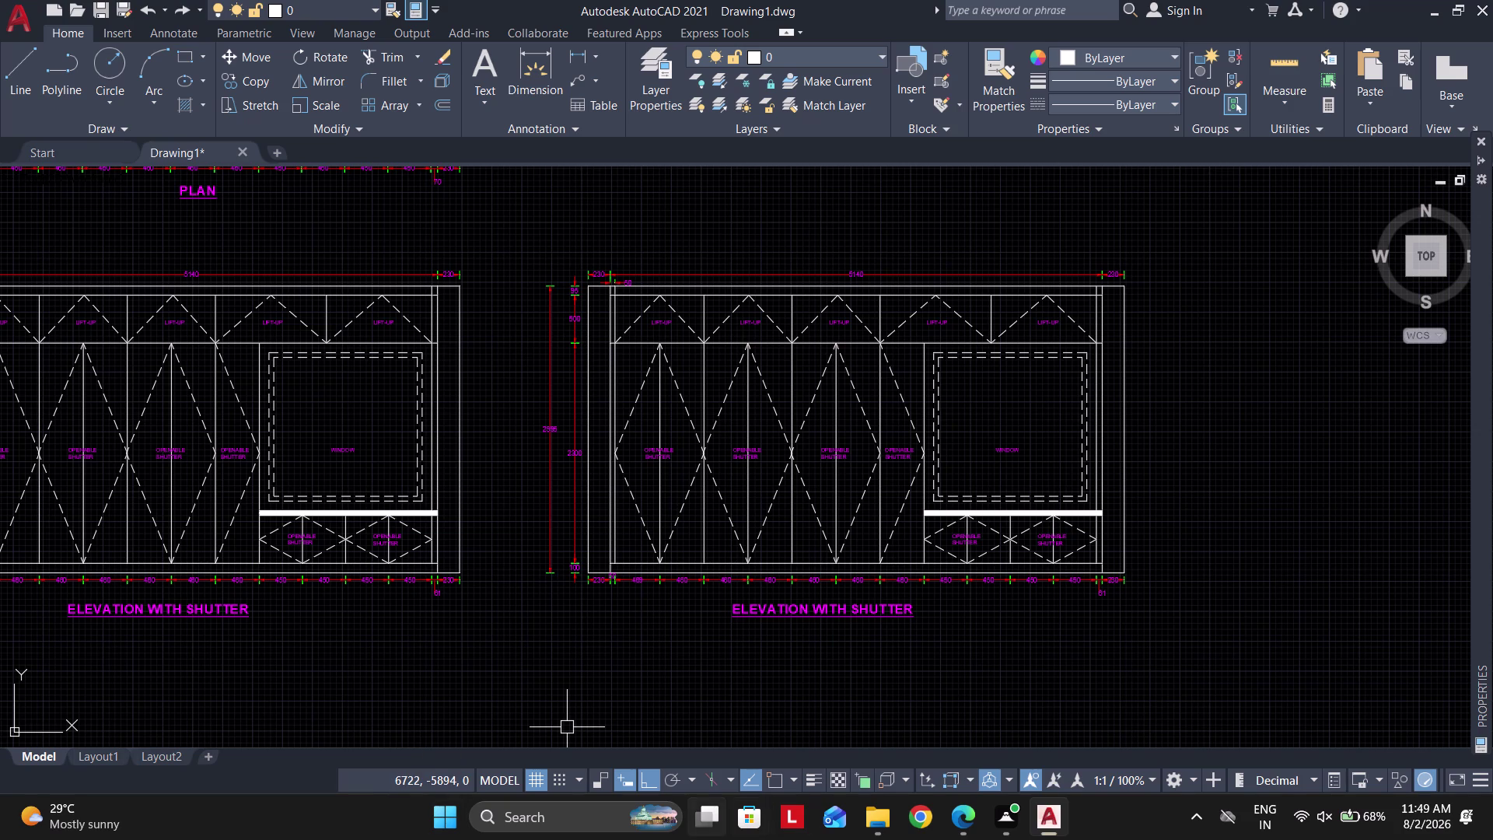
Snap the wardrobe PDF beside the drawing and centre both elevations in AutoCAD.
click(963, 818)
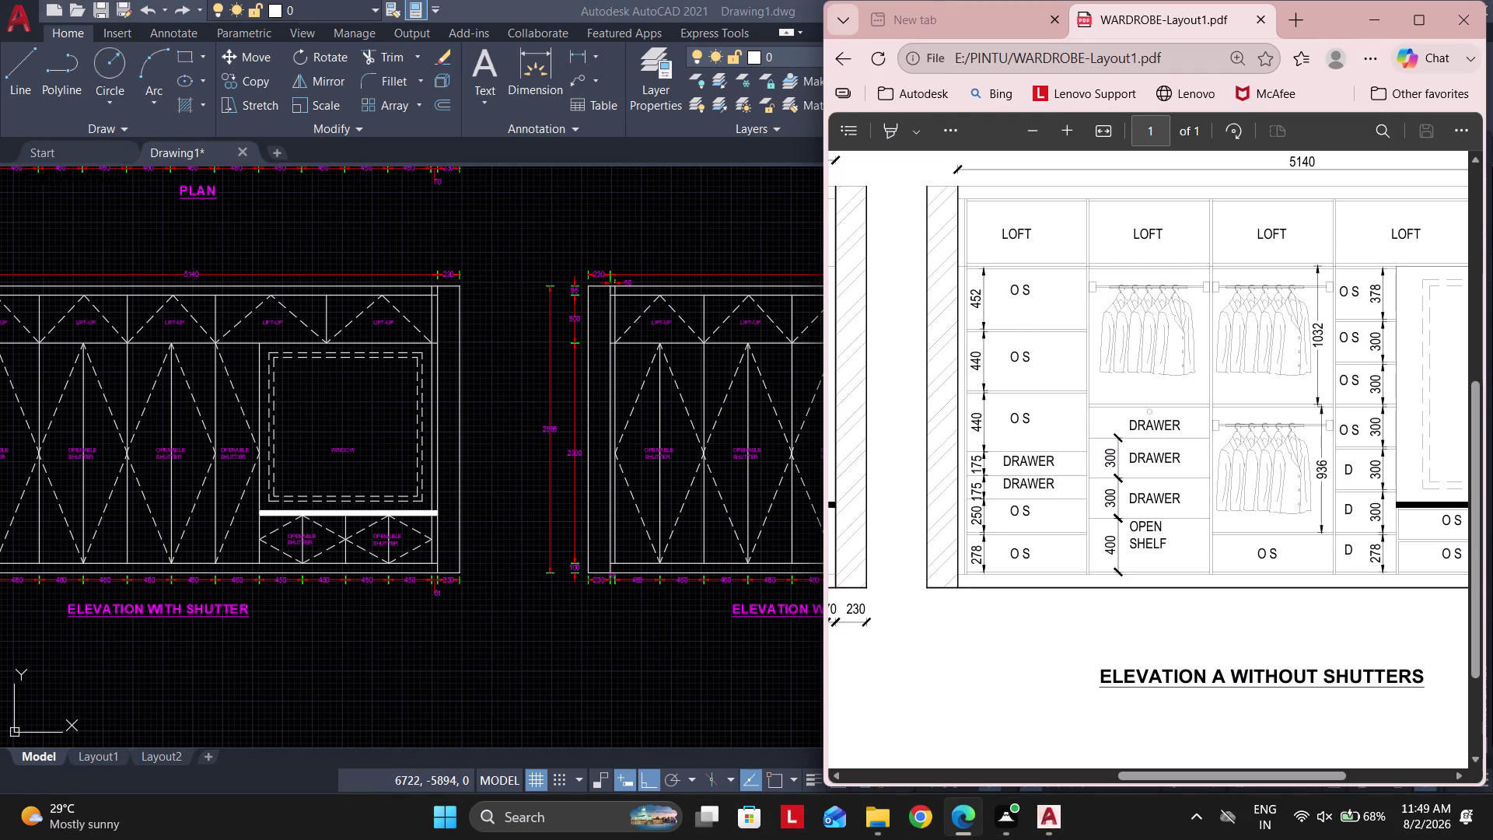
scroll(down, 3)
scroll(up, 3)
scroll(up, 3)
scroll(up, 3)
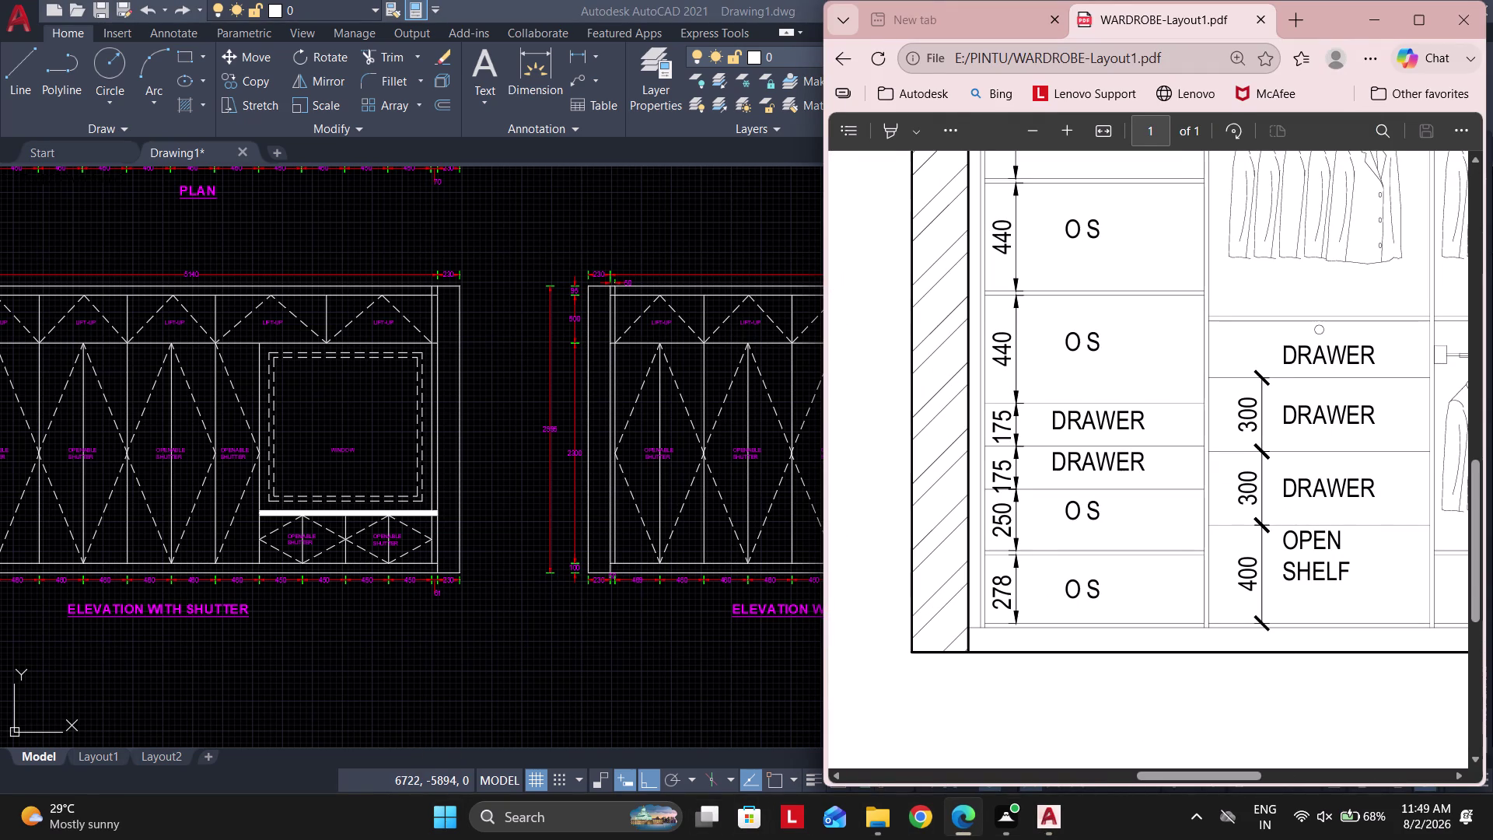
click(995, 581)
key(Escape)
middle_drag(686, 490, 637, 492)
middle_drag(669, 499, 594, 501)
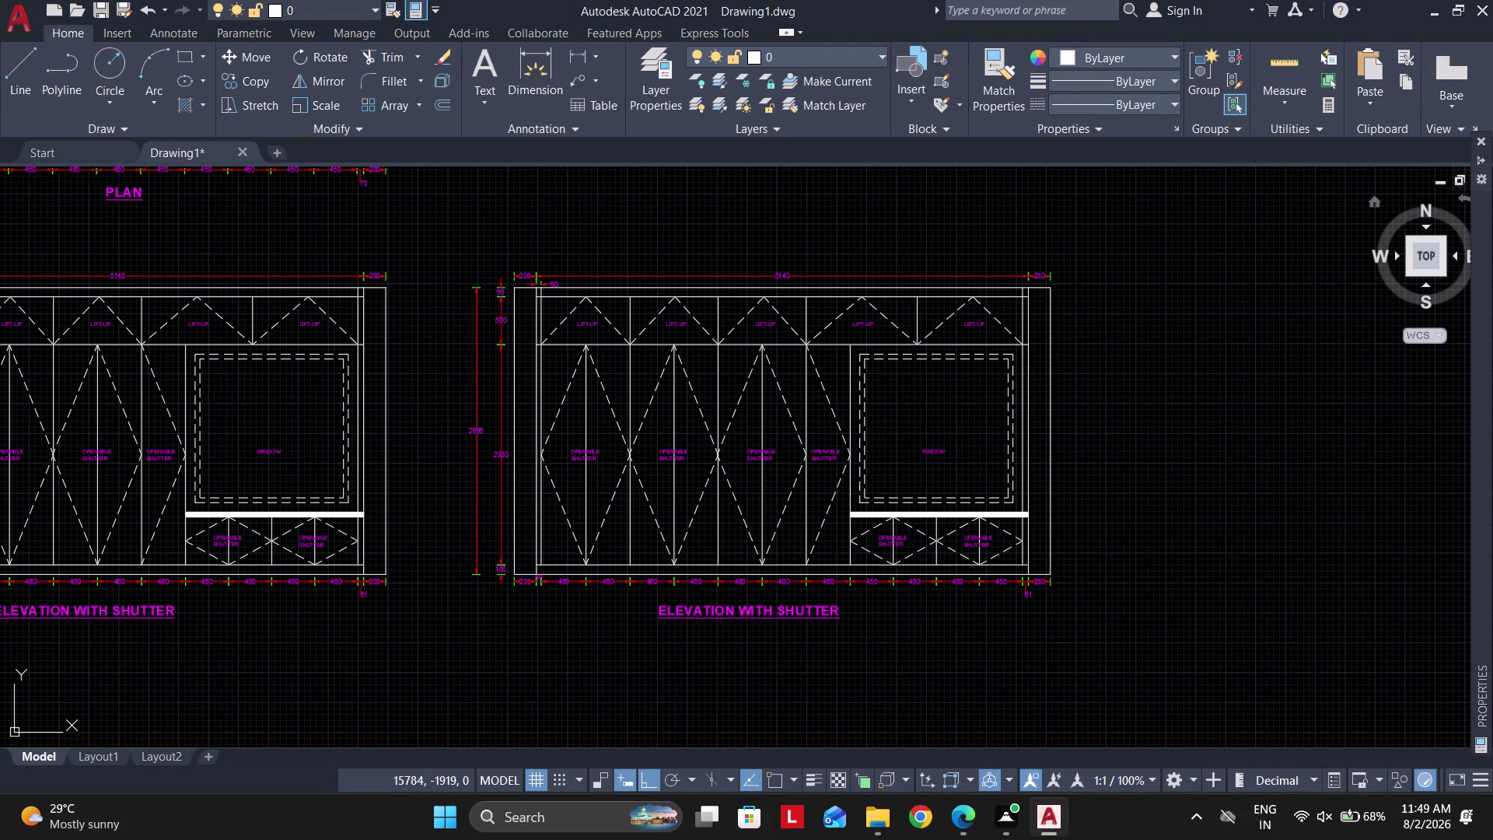
click(1451, 9)
Bring the copied elevation into view in the drawing.
middle_drag(466, 505, 490, 510)
scroll(down, 3)
middle_drag(486, 509, 386, 552)
scroll(down, 3)
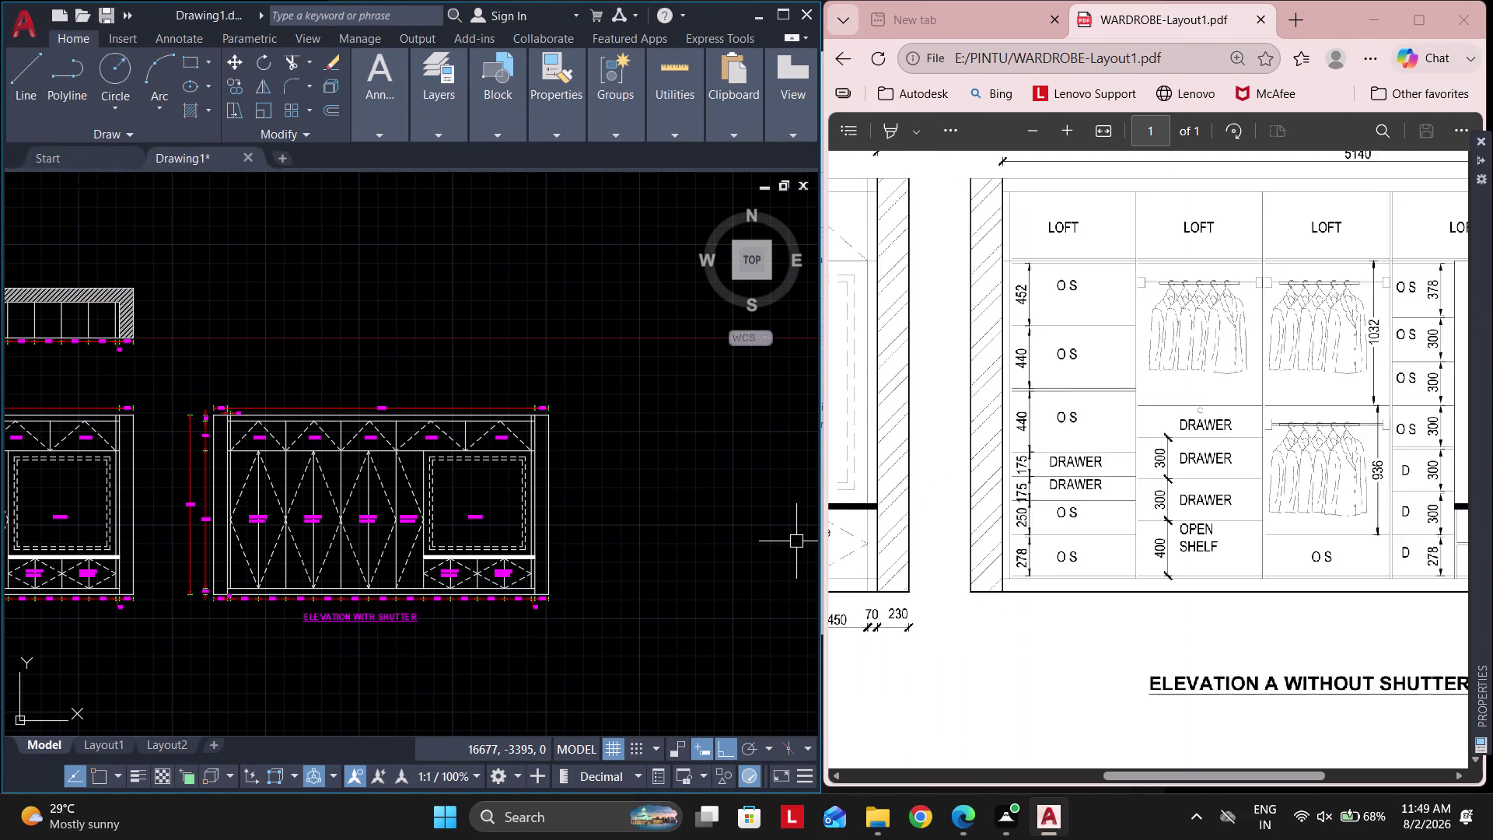
scroll(down, 3)
scroll(down, 3)
scroll(up, 3)
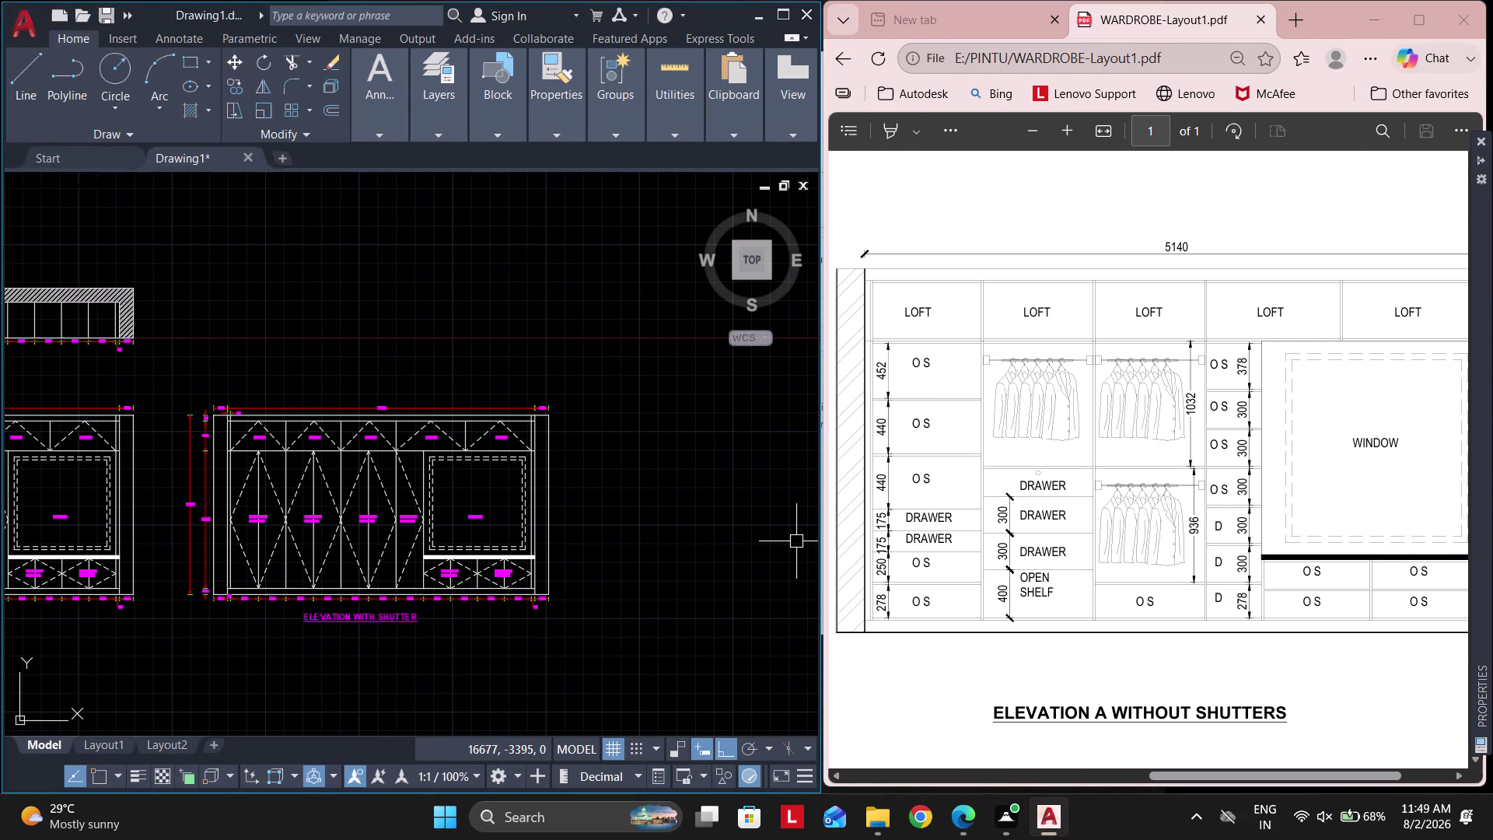
scroll(up, 3)
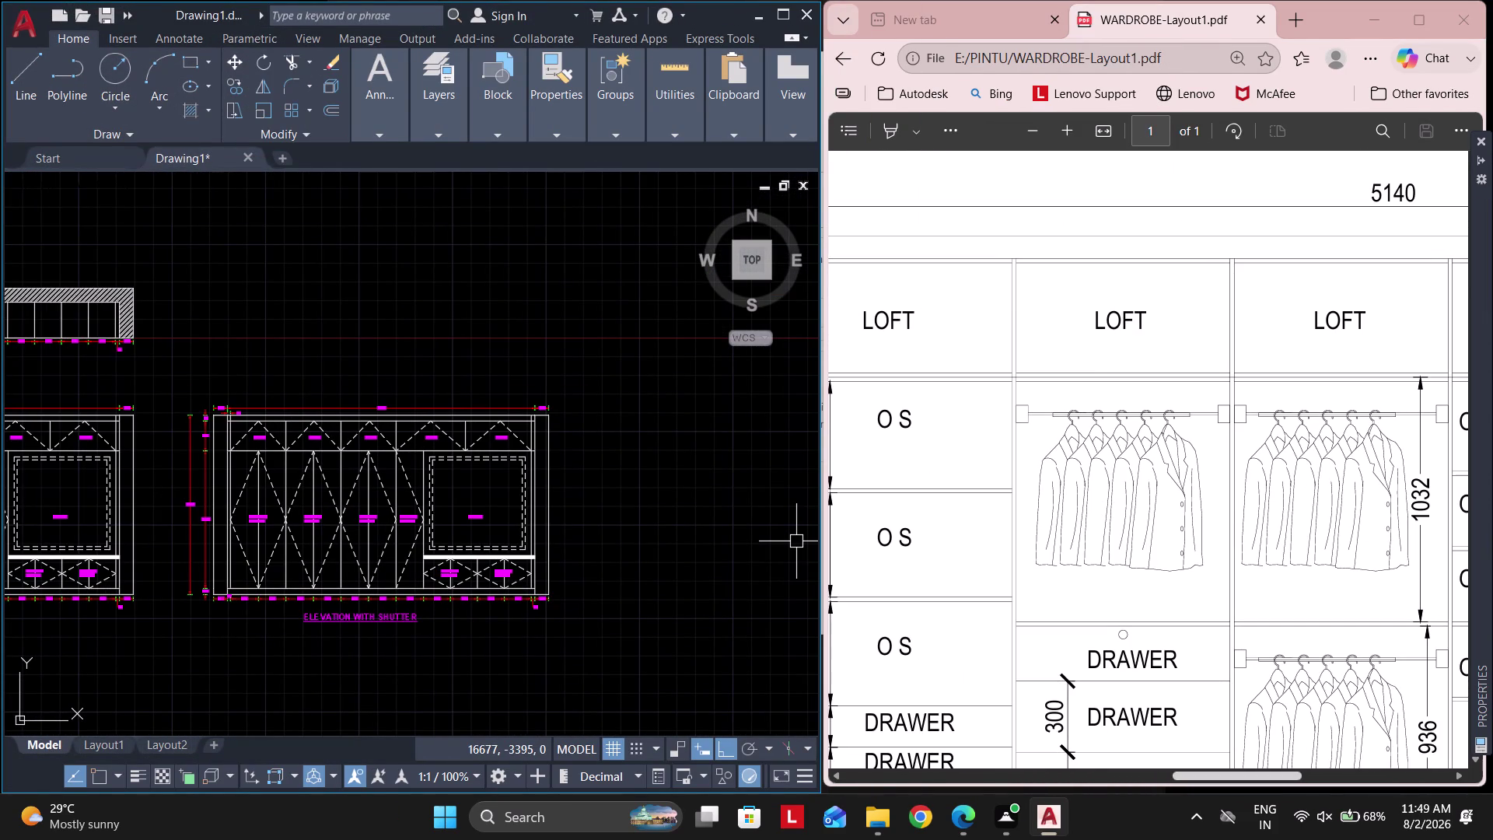
Move the PDF to the elevation without shutters, showing loft, window and lower shelf dimensions.
drag(1221, 777, 1164, 782)
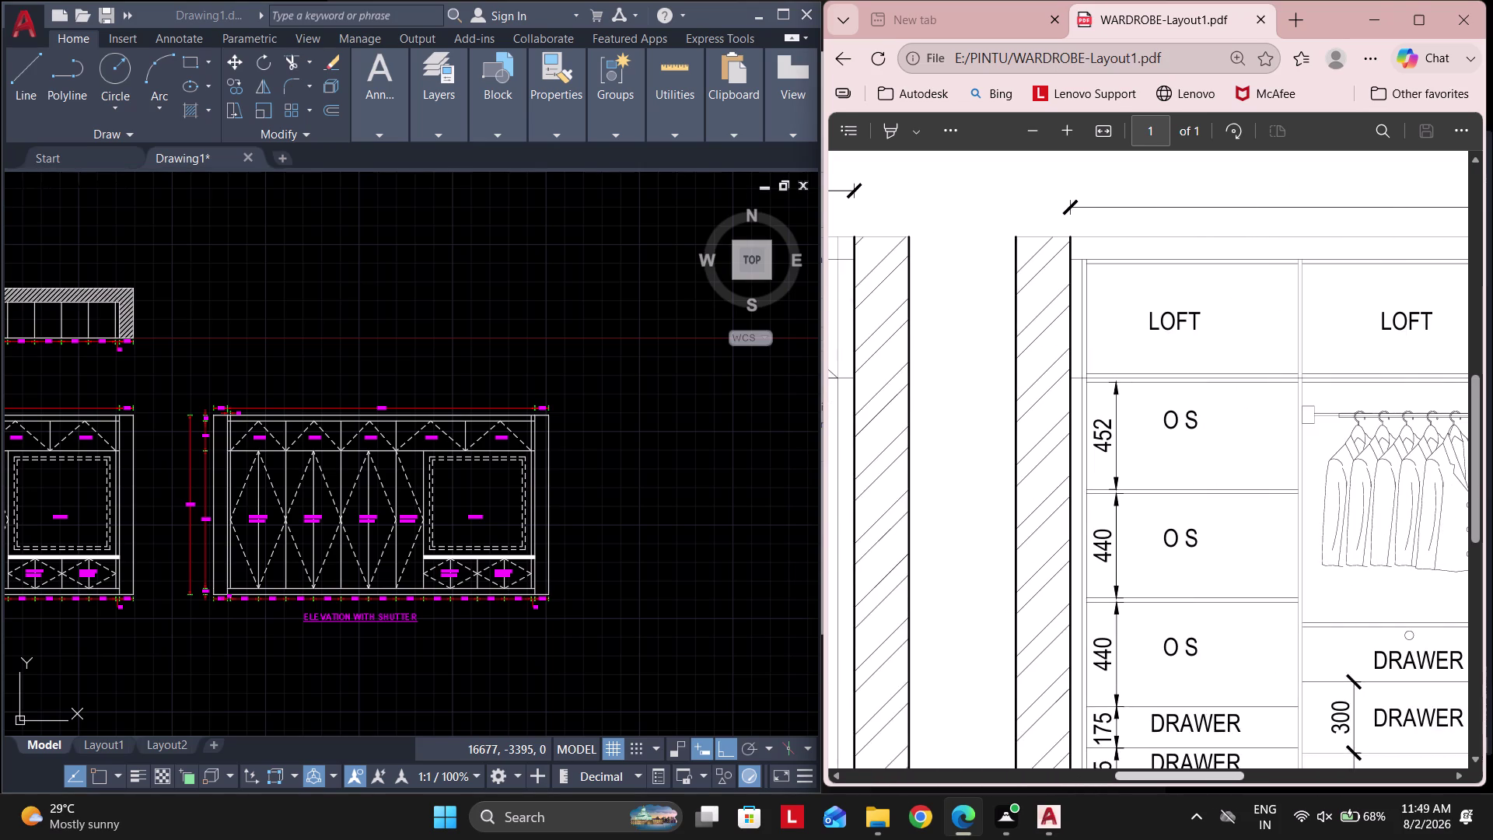
drag(1164, 782, 1184, 785)
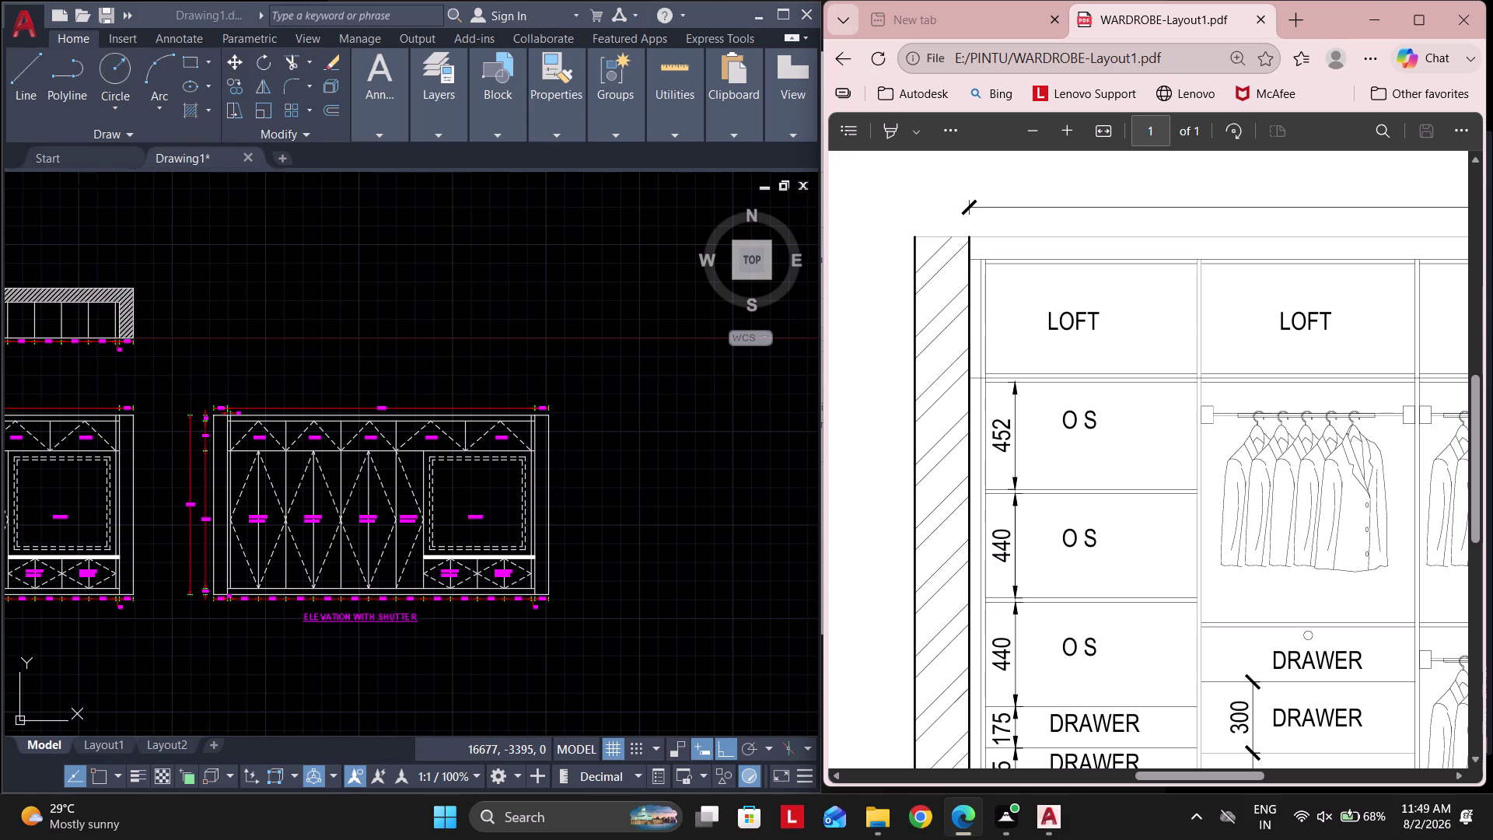
scroll(down, 3)
scroll(down, 3)
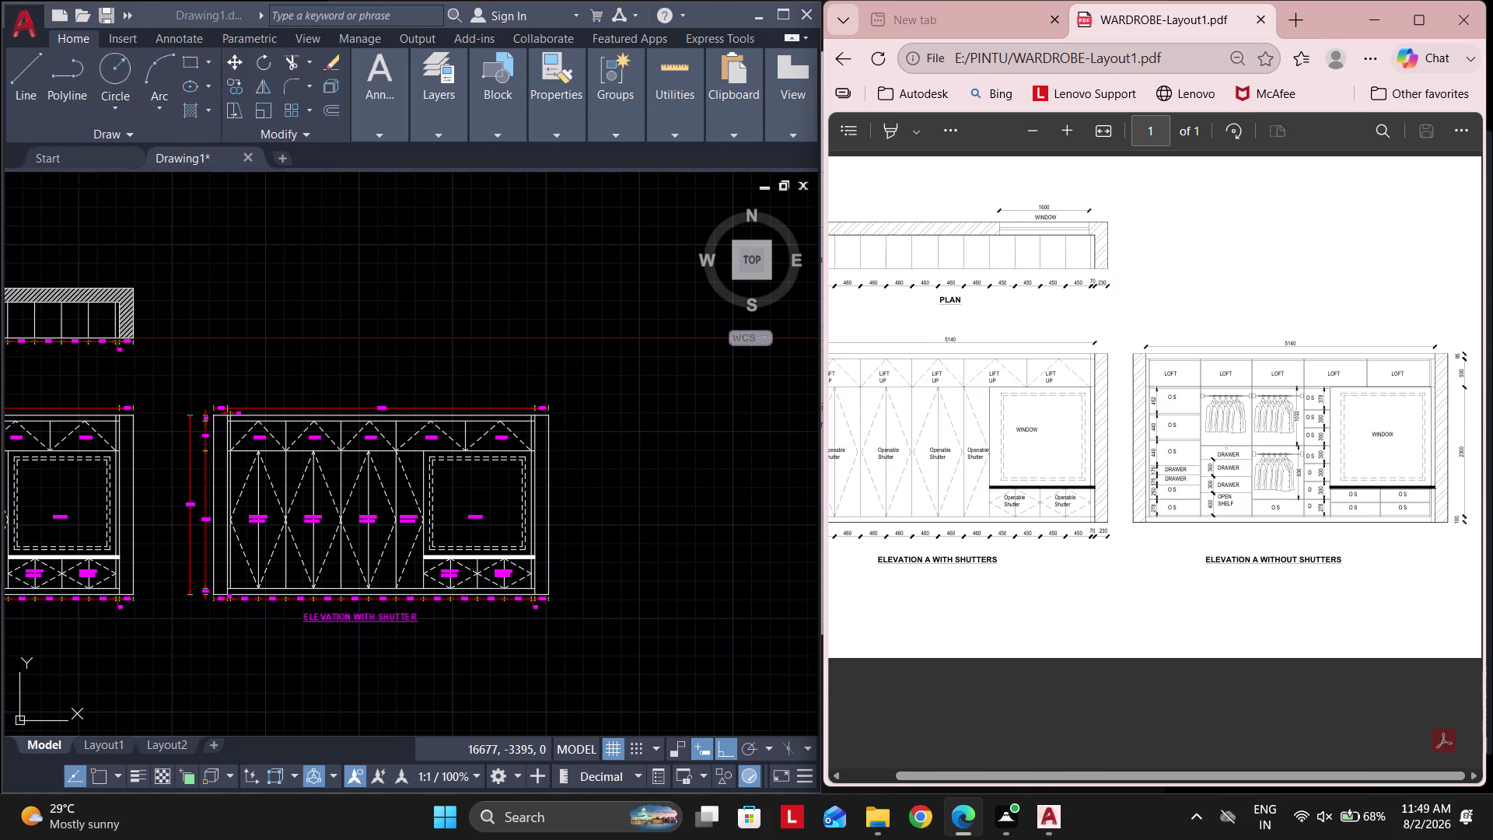
scroll(up, 3)
drag(1221, 778, 1221, 779)
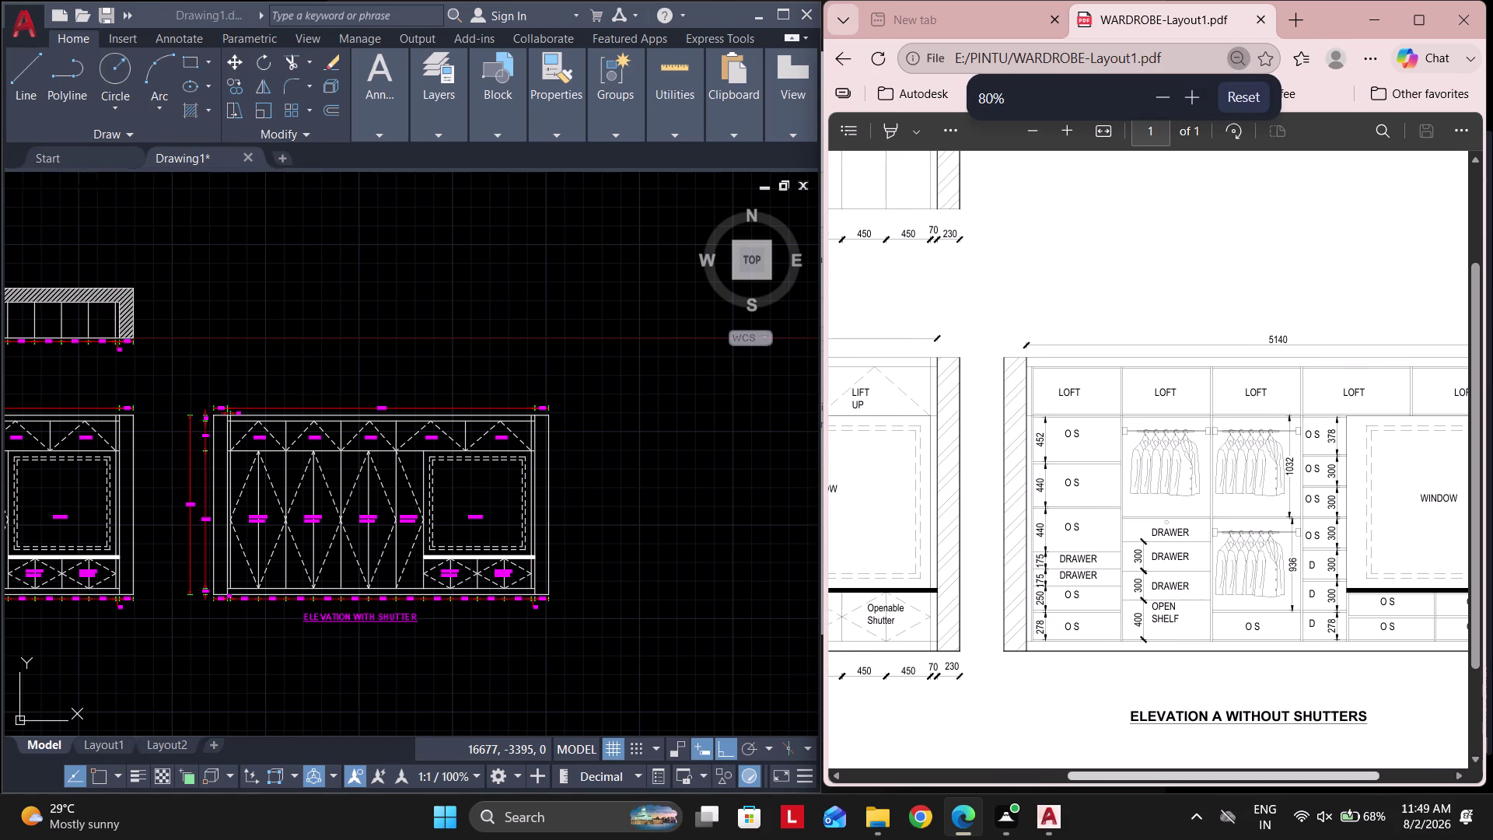
drag(1221, 778, 1379, 788)
scroll(up, 3)
scroll(down, 3)
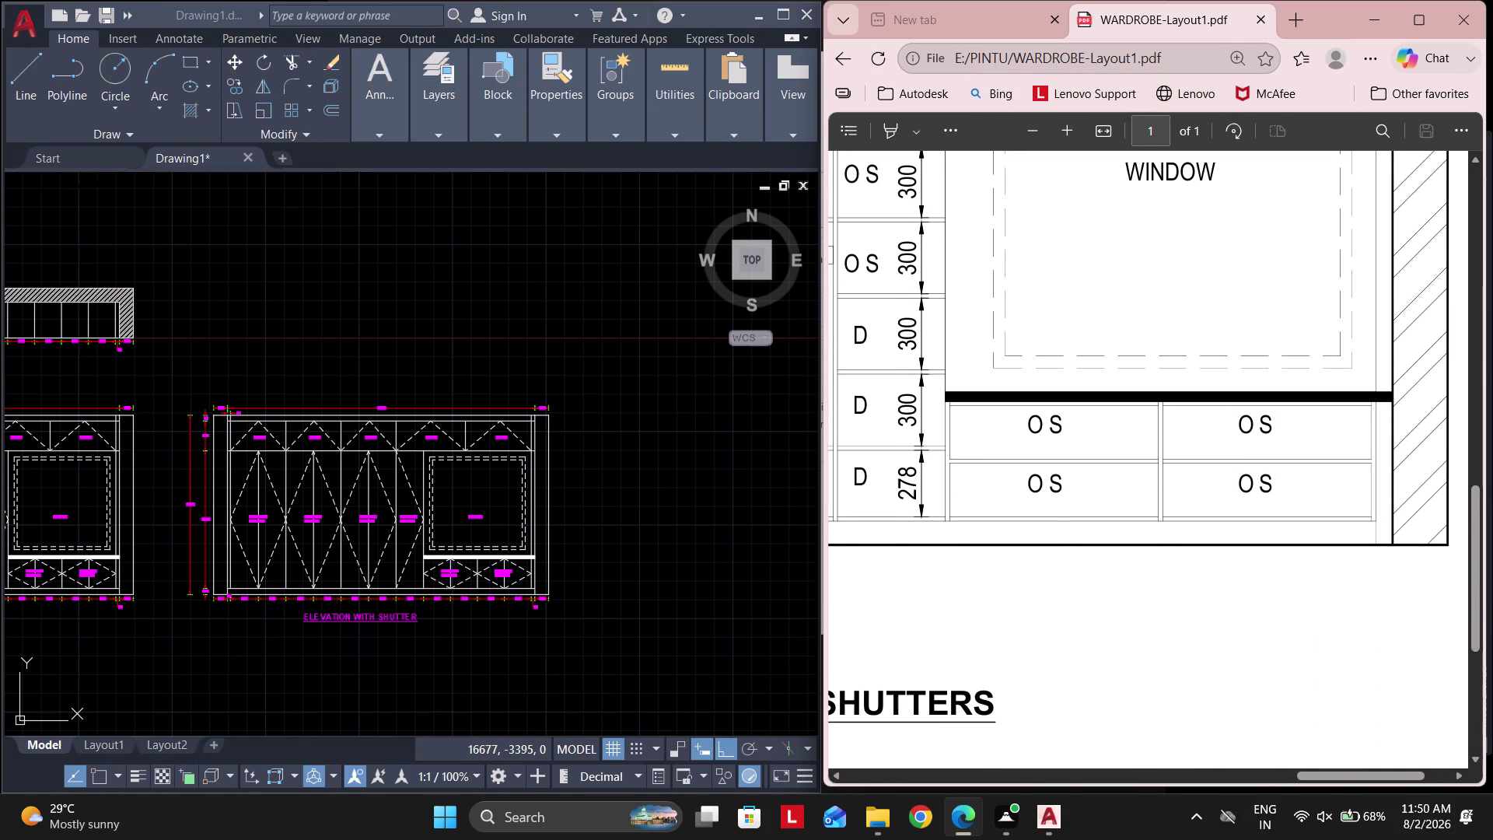
Zoom in on the shutter panels of the copied elevation.
middle_drag(296, 573, 326, 575)
middle_drag(523, 534, 598, 577)
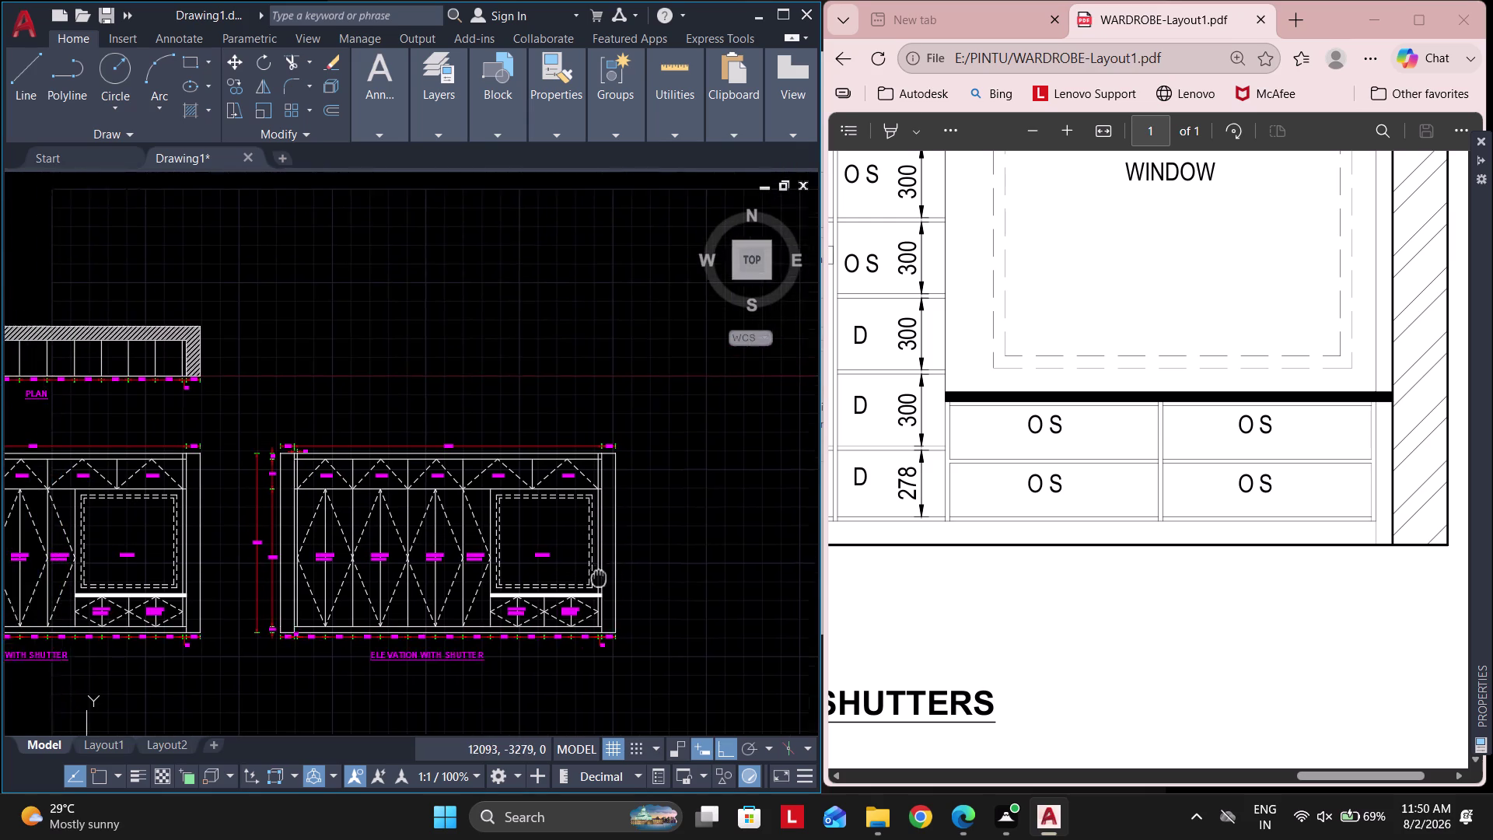
middle_drag(599, 578, 621, 592)
scroll(up, 3)
Erase the dashed shutter diagonals from the left wardrobe panels.
drag(429, 675, 427, 661)
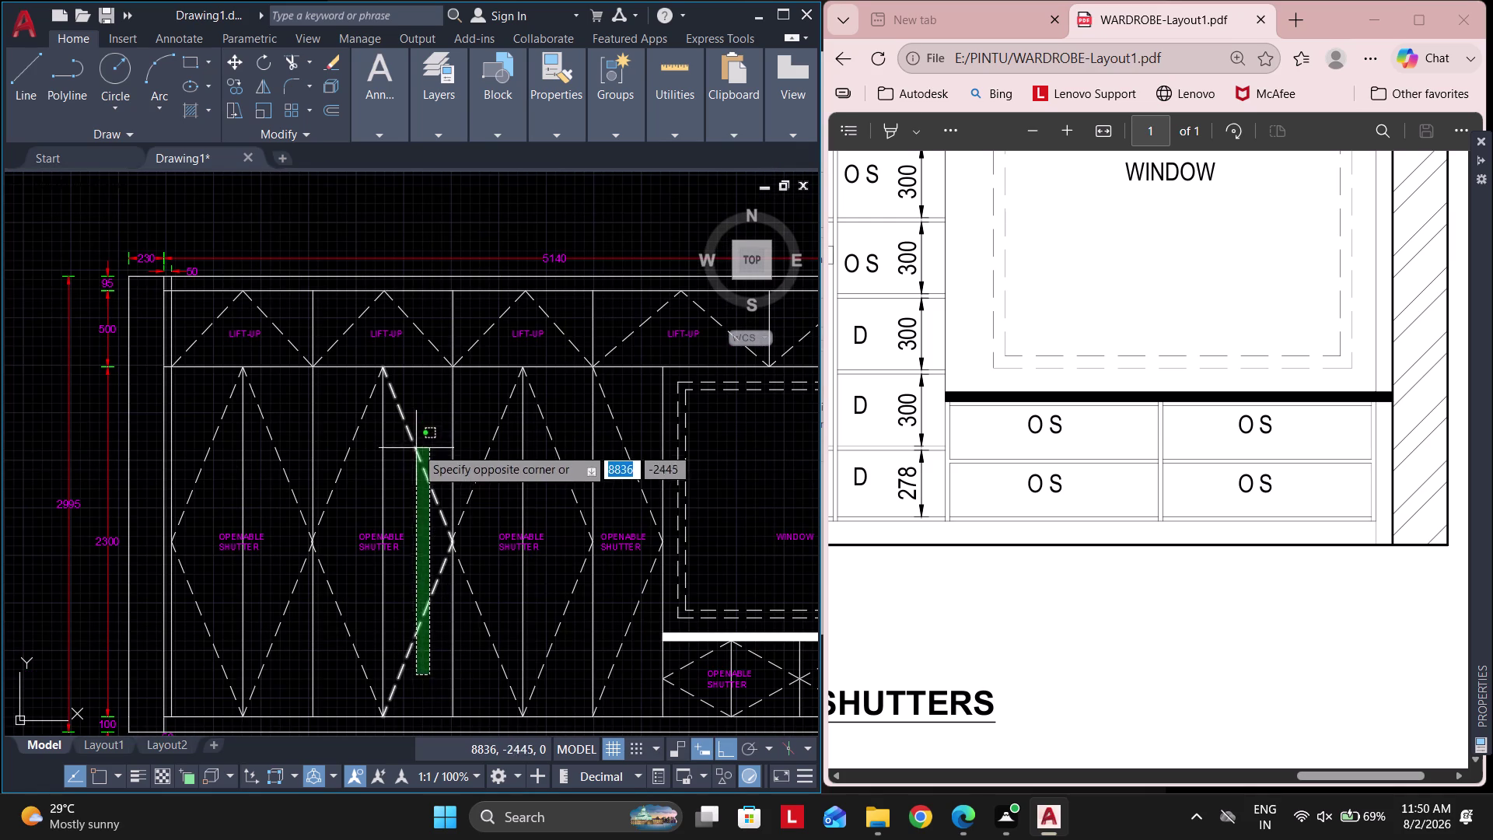
click(415, 436)
key(Delete)
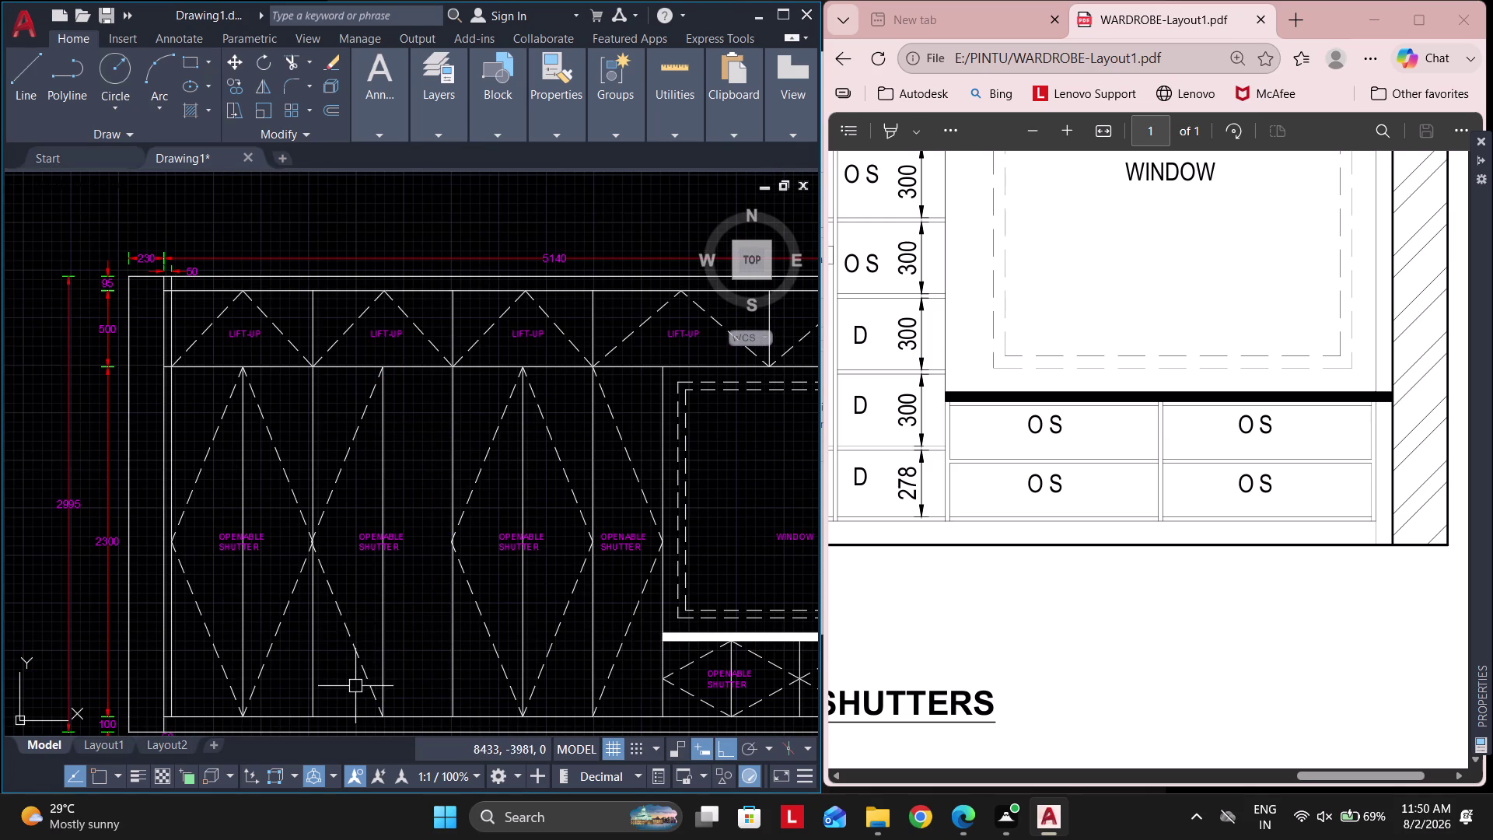
click(355, 685)
click(334, 427)
key(Delete)
click(360, 556)
key(Delete)
drag(290, 658, 289, 639)
click(255, 406)
key(Delete)
click(231, 619)
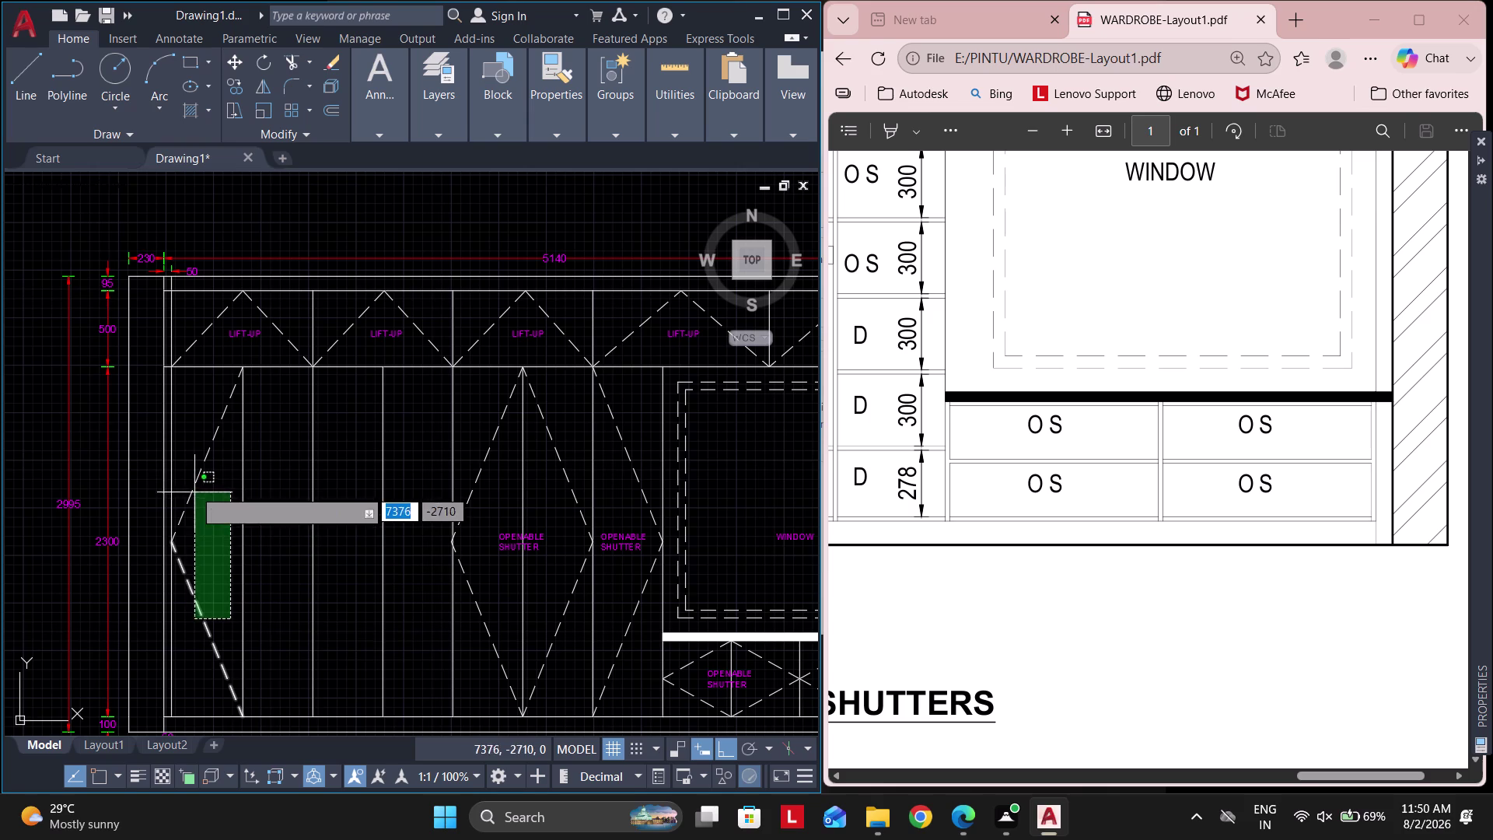
click(187, 476)
key(Delete)
Erase the remaining shutter diagonals and labels on the panels toward the window.
drag(570, 670, 572, 655)
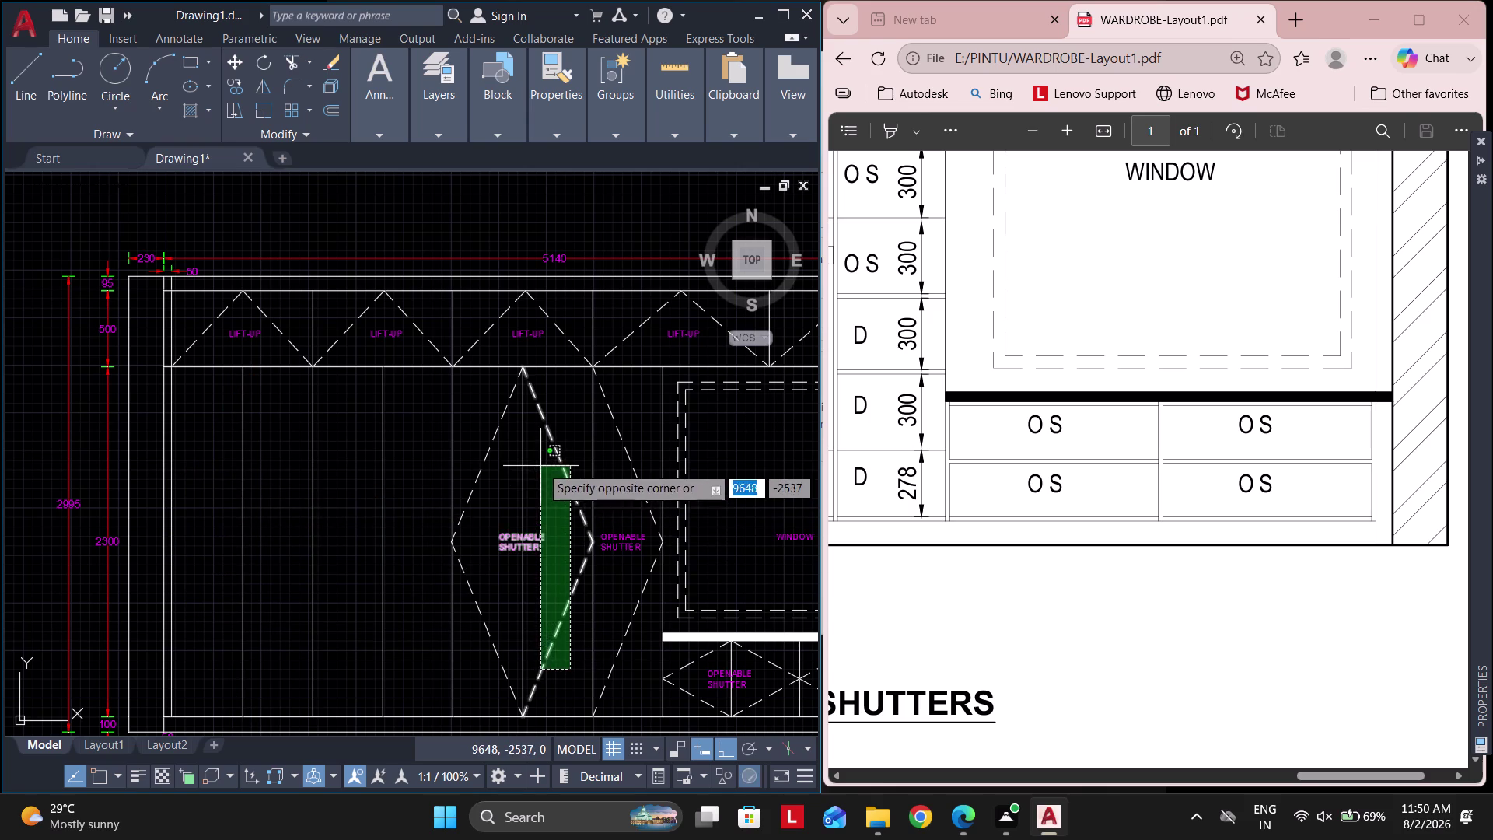
click(541, 465)
key(Delete)
drag(493, 630, 493, 617)
click(468, 487)
key(Delete)
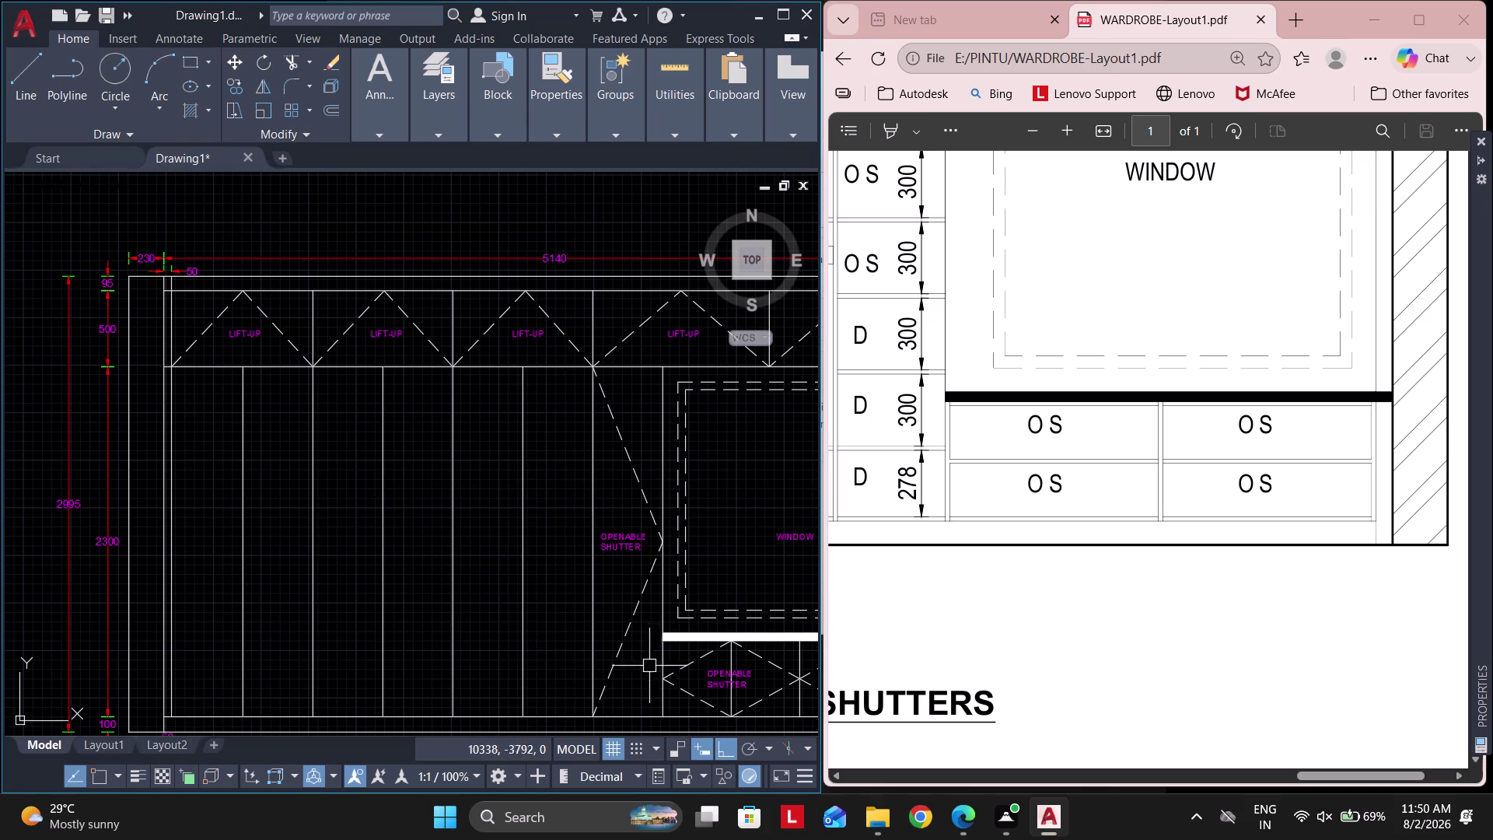
drag(638, 682, 637, 668)
click(611, 452)
key(Delete)
Erase the lift-up diagonals and LIFT-UP label on the loft's right side.
right_drag(589, 508, 472, 570)
middle_drag(529, 547, 470, 569)
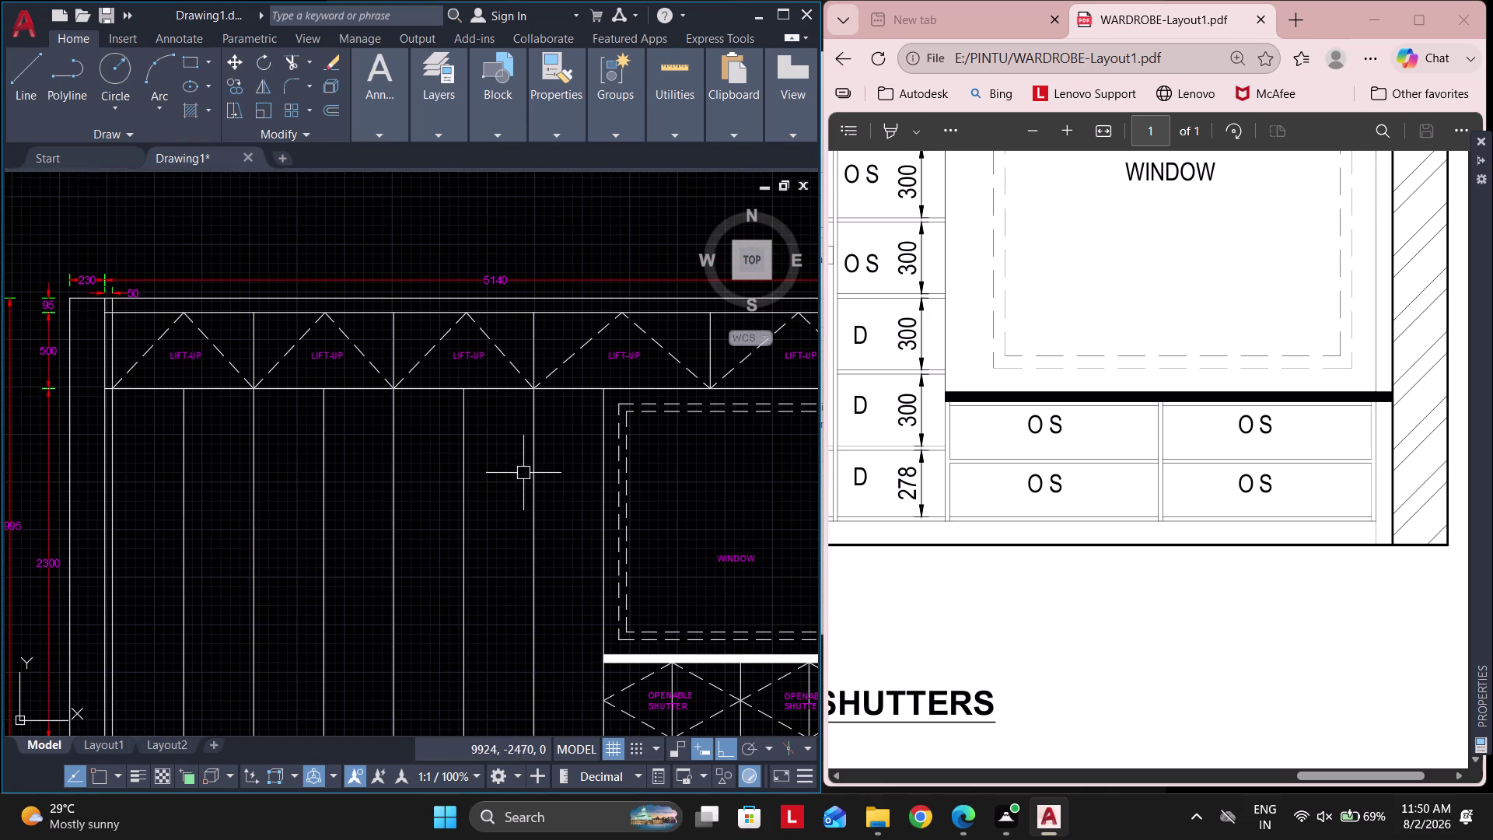
scroll(up, 3)
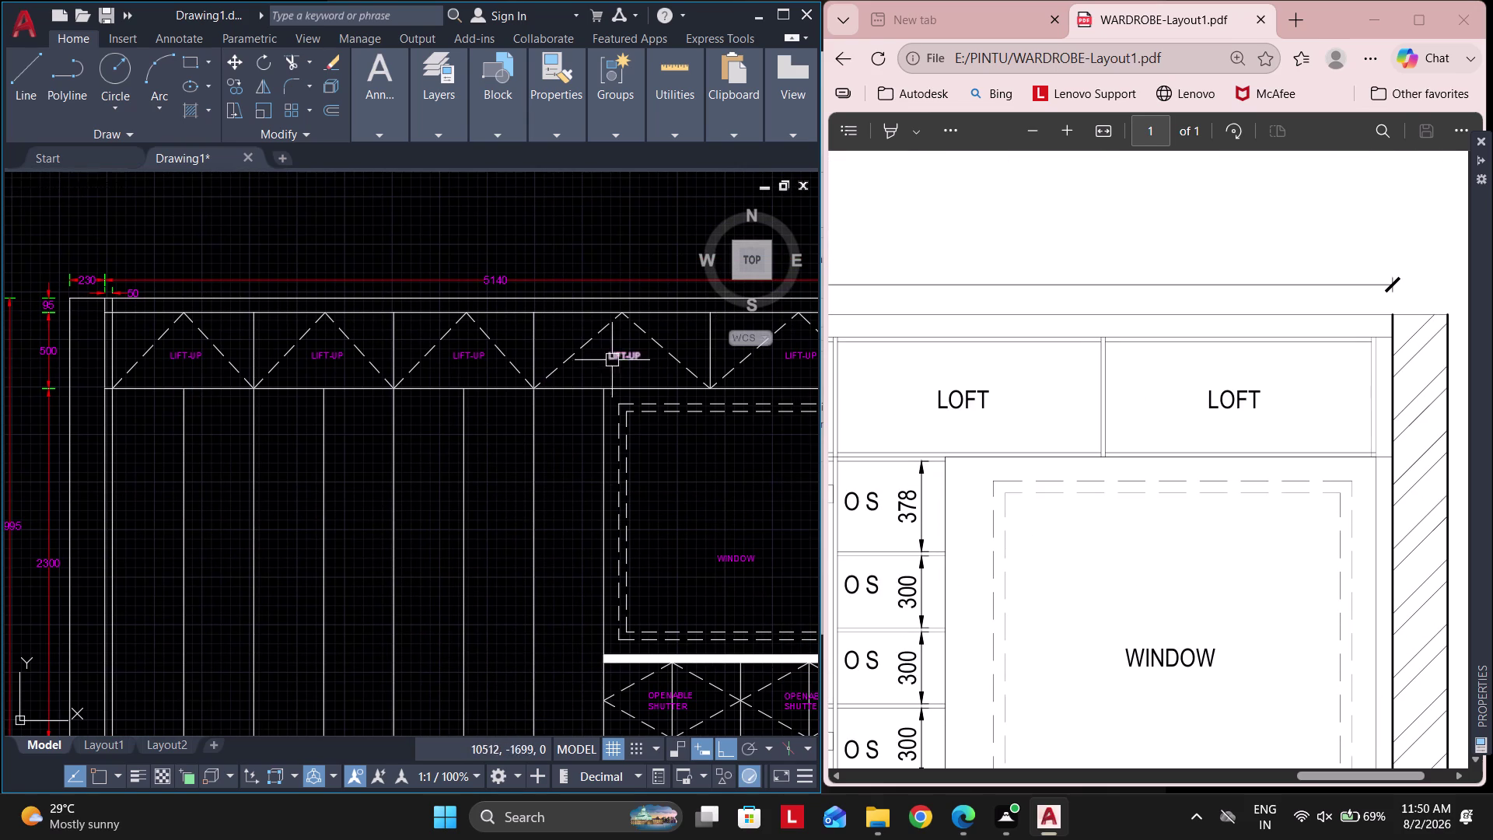
middle_drag(575, 339, 404, 374)
click(669, 372)
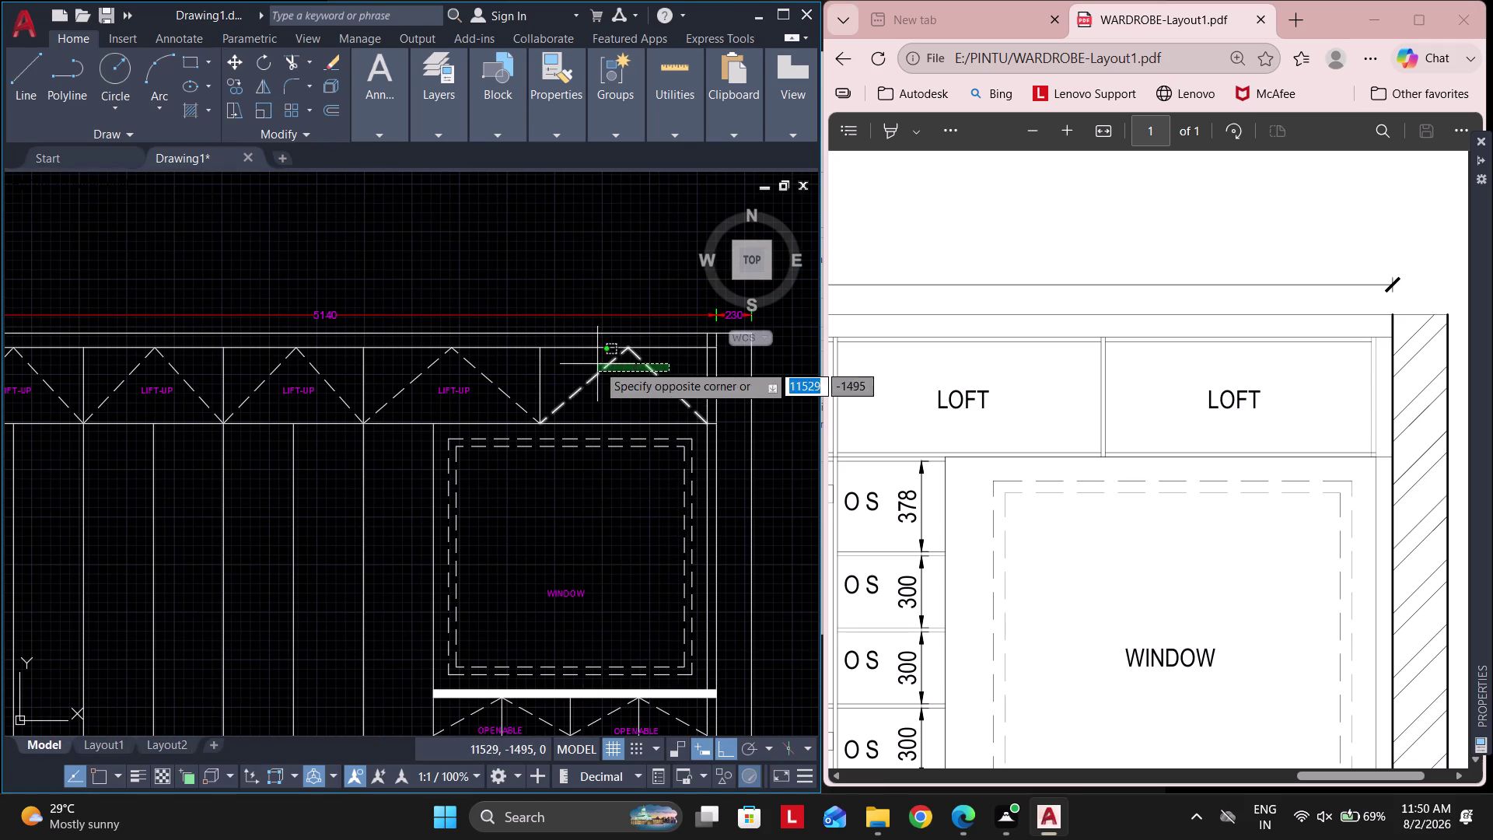
click(588, 364)
key(Delete)
click(514, 370)
drag(422, 357, 415, 358)
key(Delete)
Erase the lift-up diagonals and labels from the left loft panels.
middle_drag(424, 357, 447, 360)
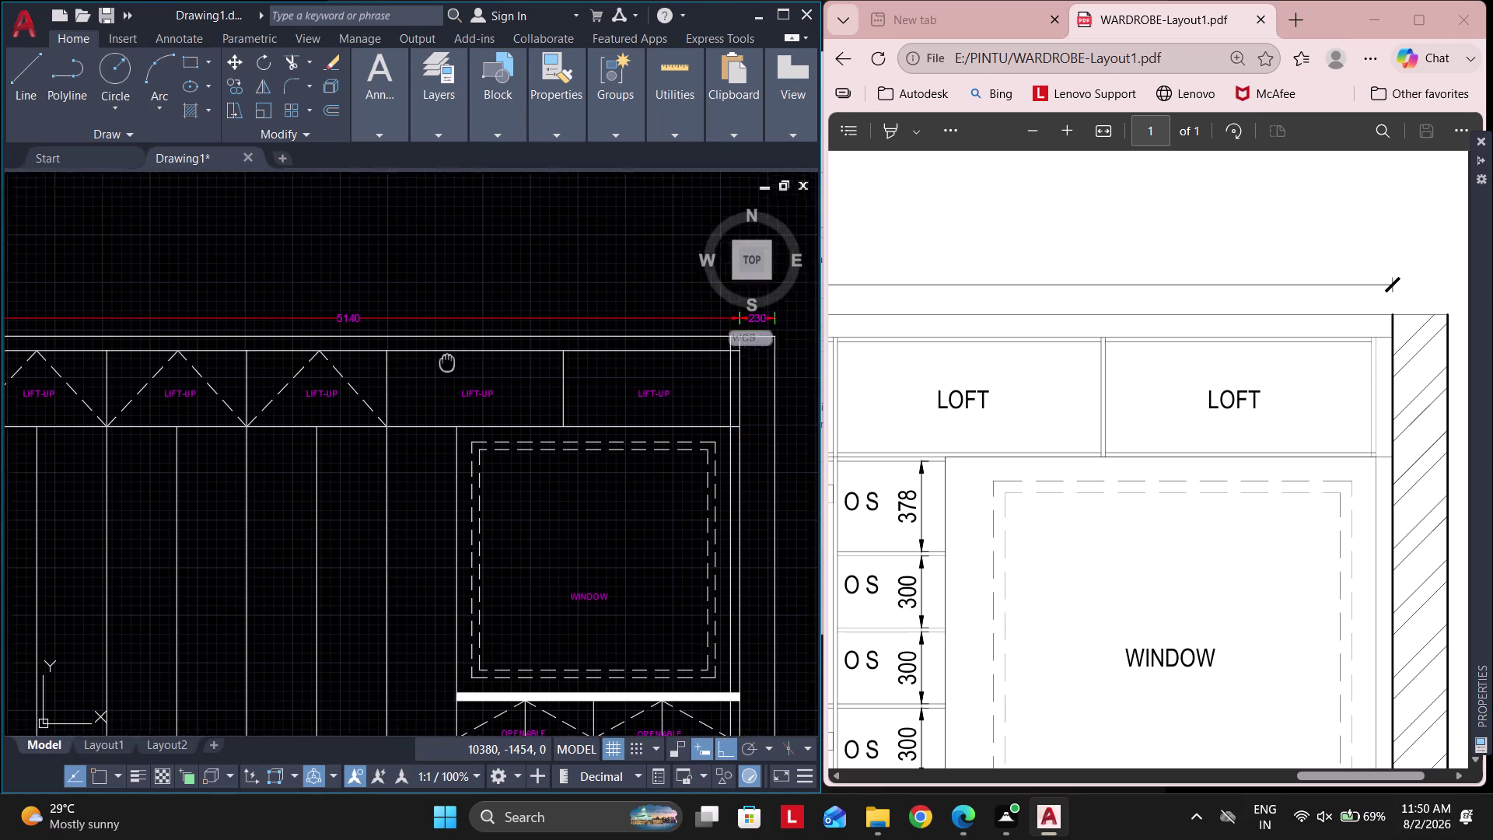
middle_drag(447, 361, 632, 413)
click(675, 448)
key(Delete)
click(525, 445)
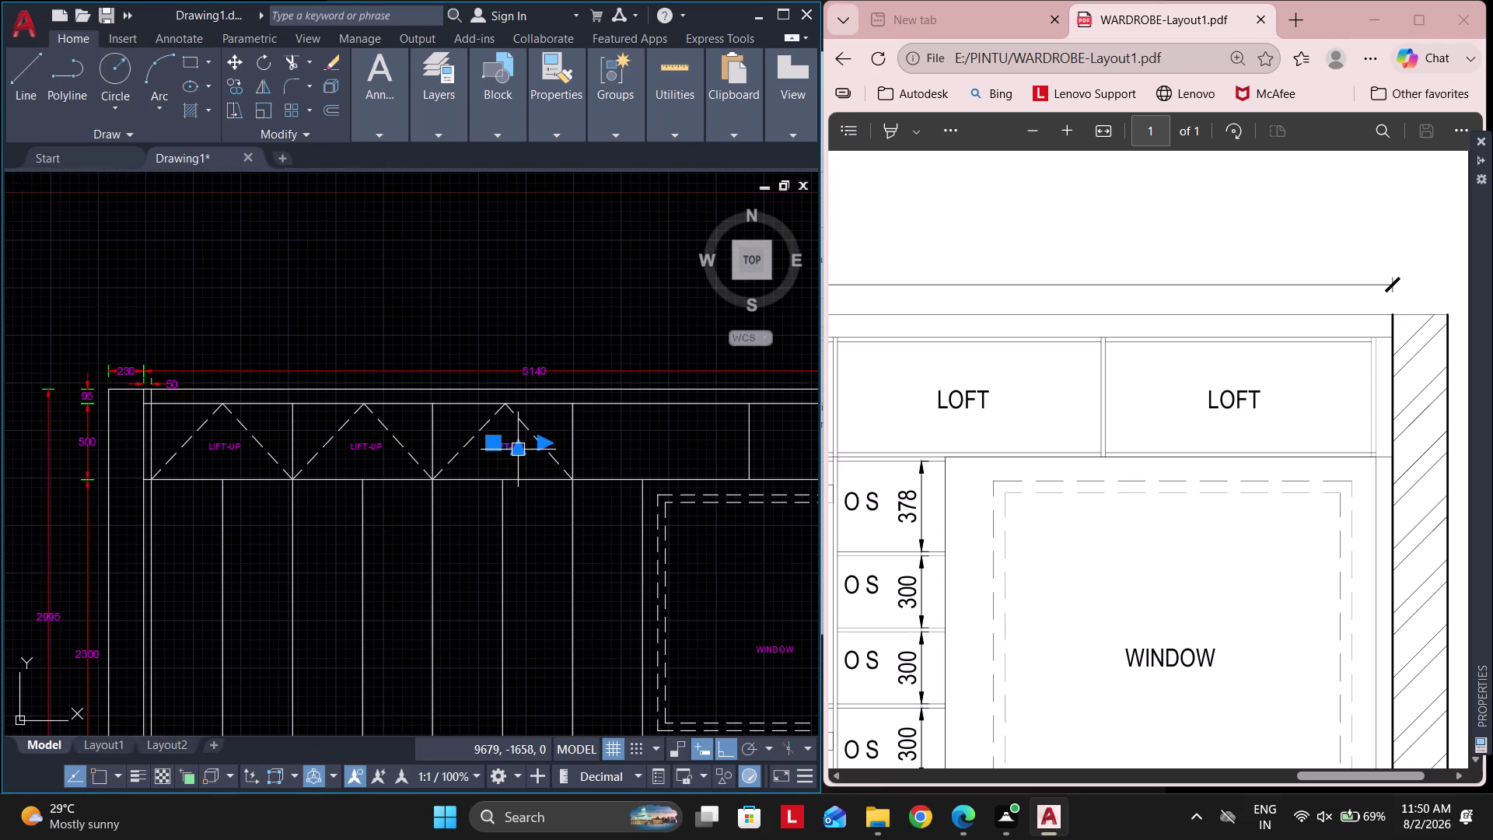
key(Delete)
click(557, 428)
click(473, 414)
key(Delete)
click(420, 426)
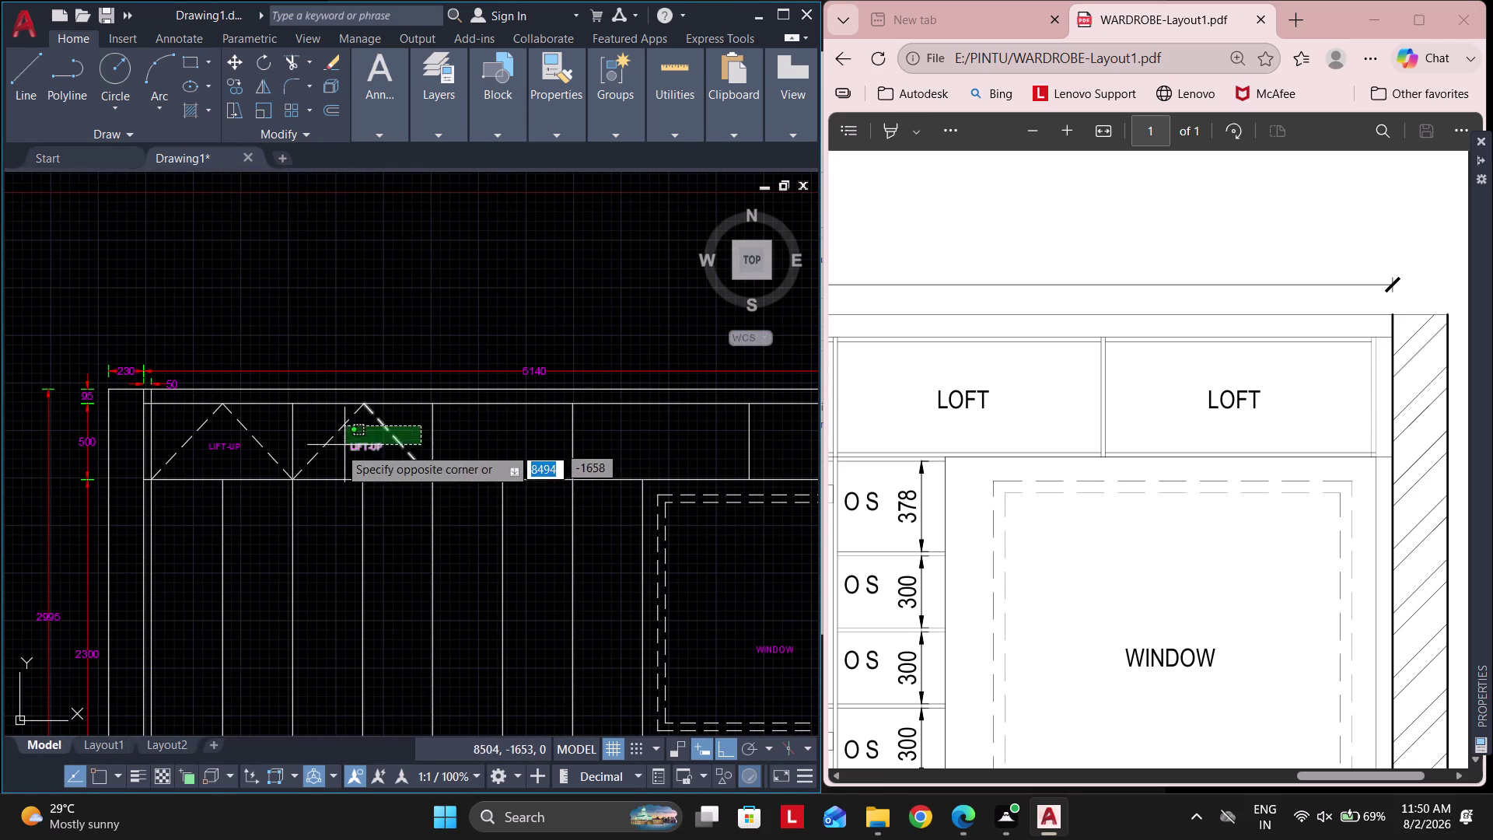
click(299, 452)
key(Delete)
click(257, 416)
click(190, 447)
key(Delete)
Delete the last LIFT-UP label at the loft's right end.
middle_drag(429, 462, 182, 497)
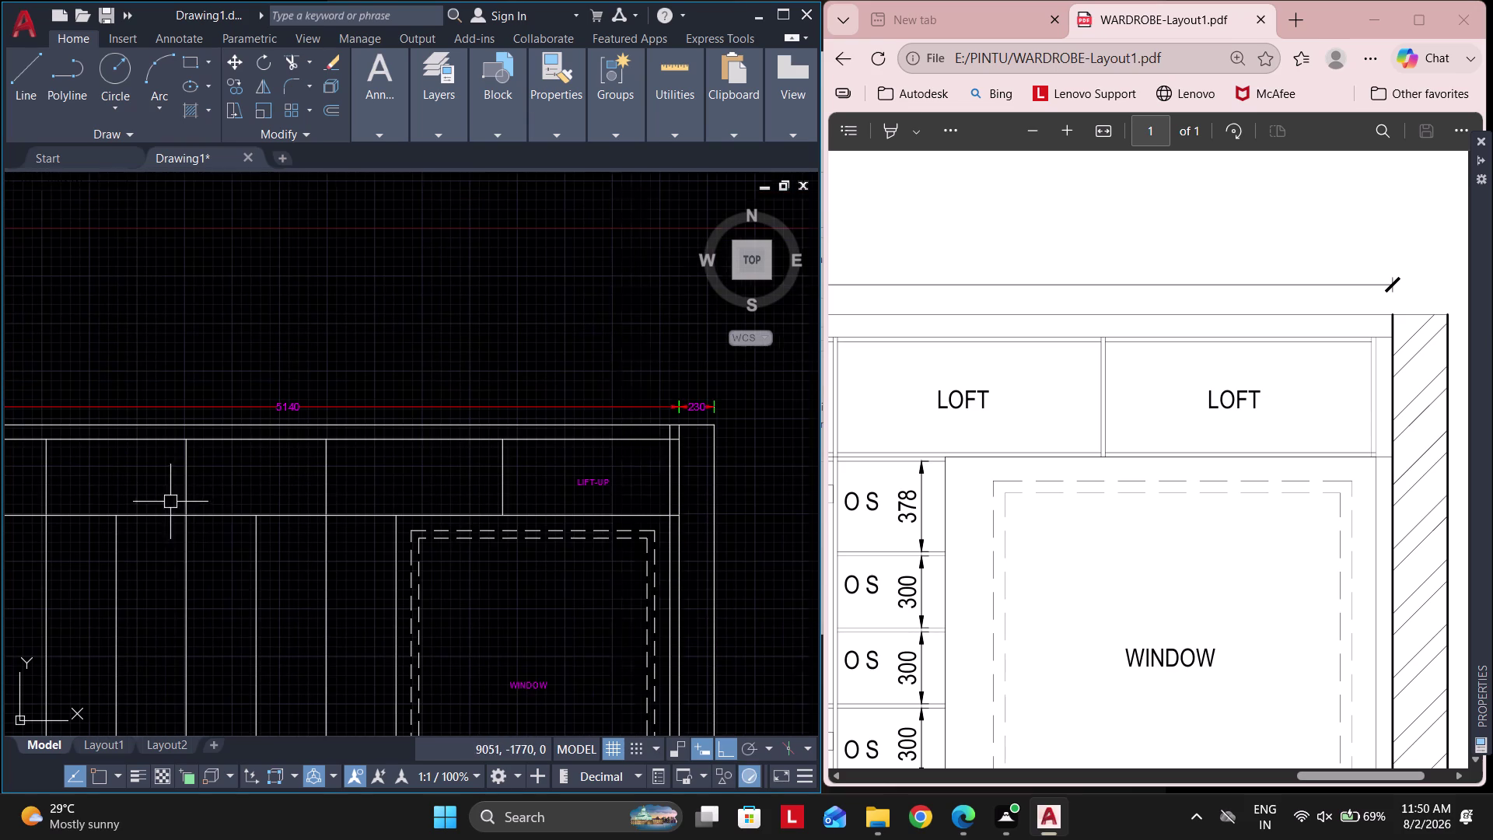
click(607, 479)
key(Delete)
scroll(up, 3)
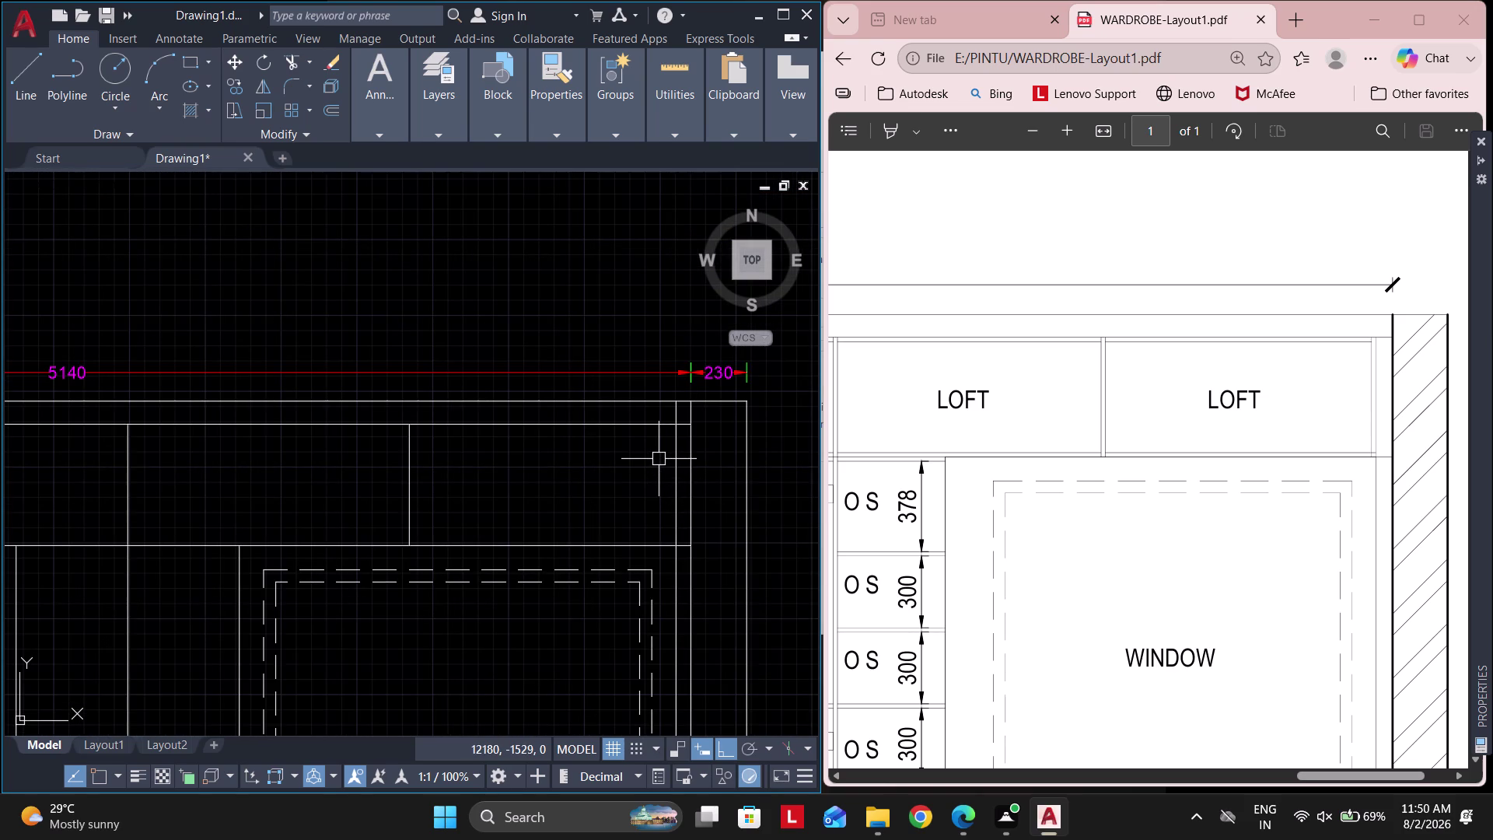
Try breaking a vertical line with BREAK, then cancel and undo the attempt.
text(BREA)
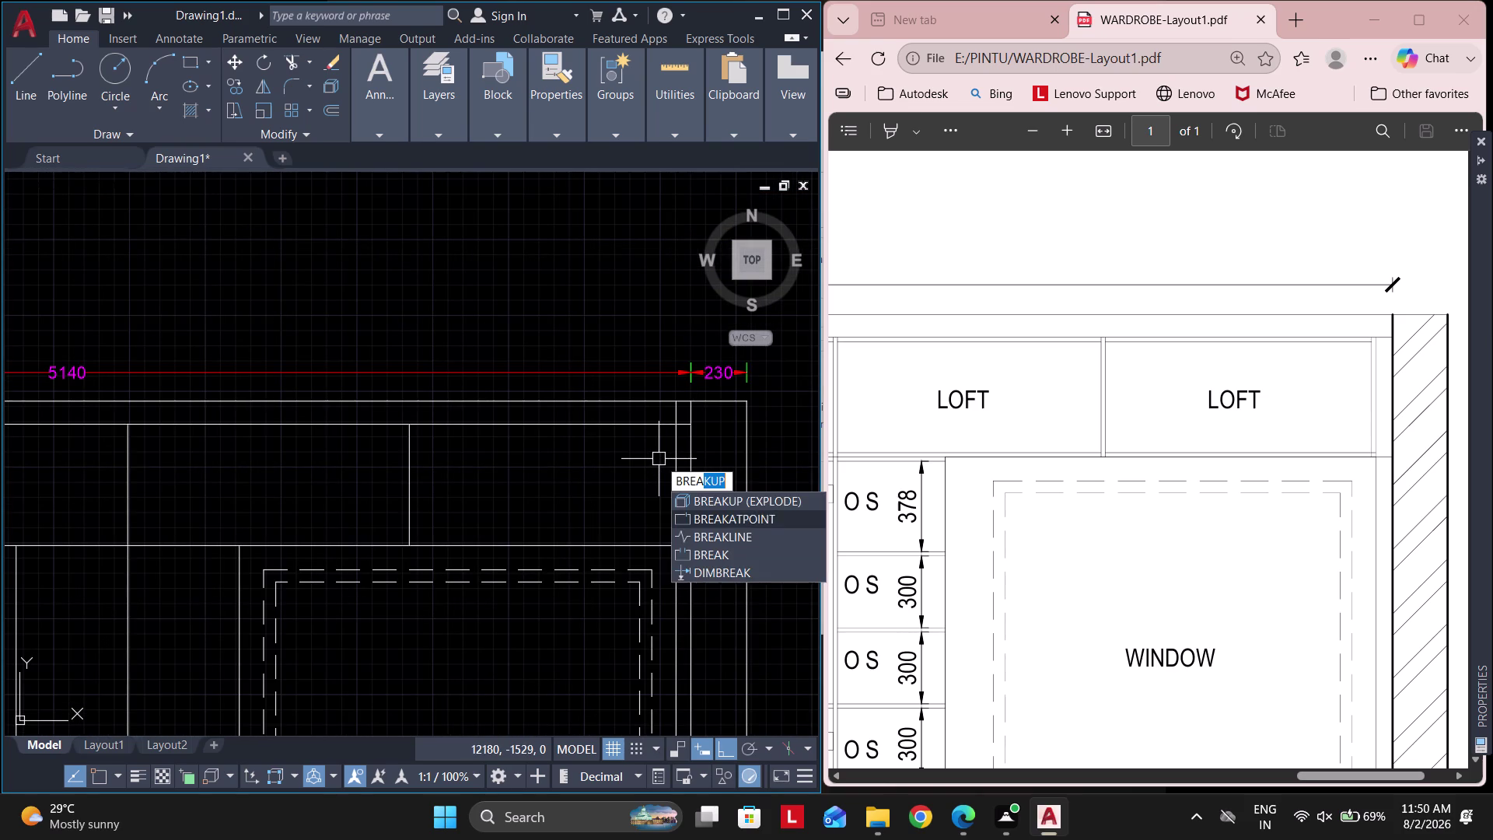
click(740, 516)
click(676, 480)
click(672, 422)
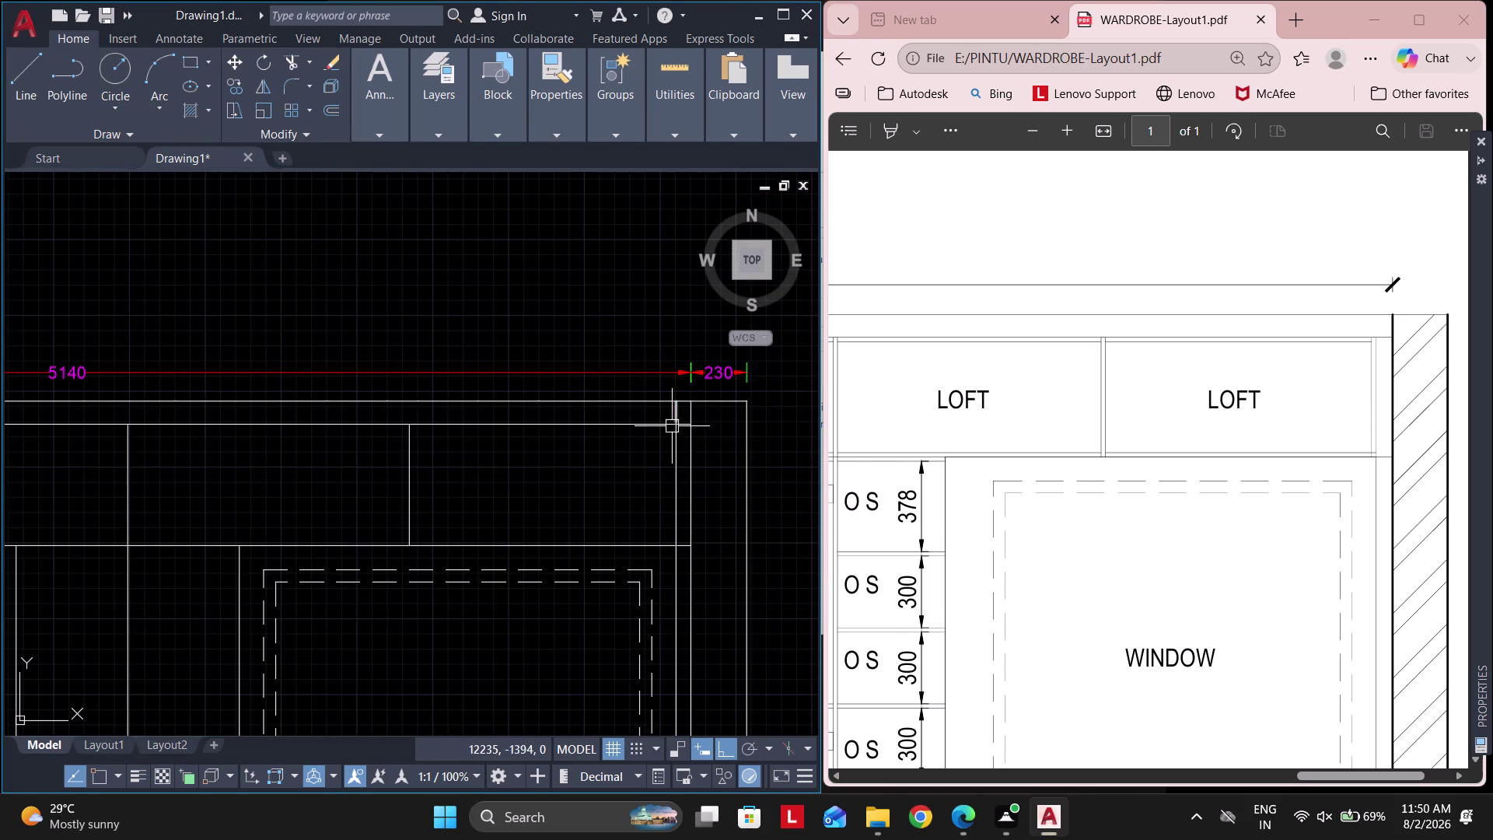
key(Escape)
key(Escape)
click(676, 472)
key(ctrl+z)
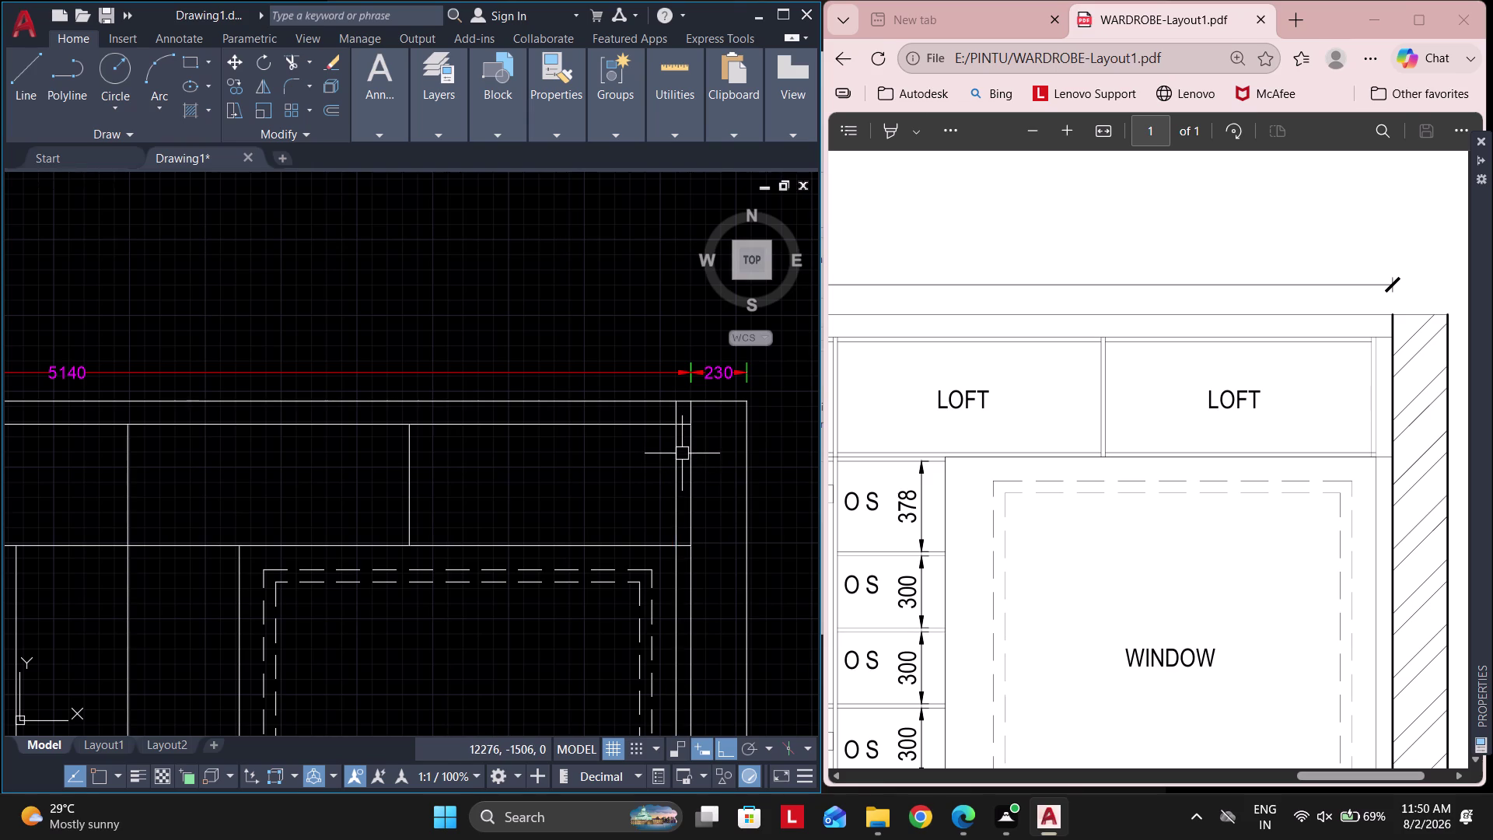
click(678, 453)
scroll(up, 3)
key(Escape)
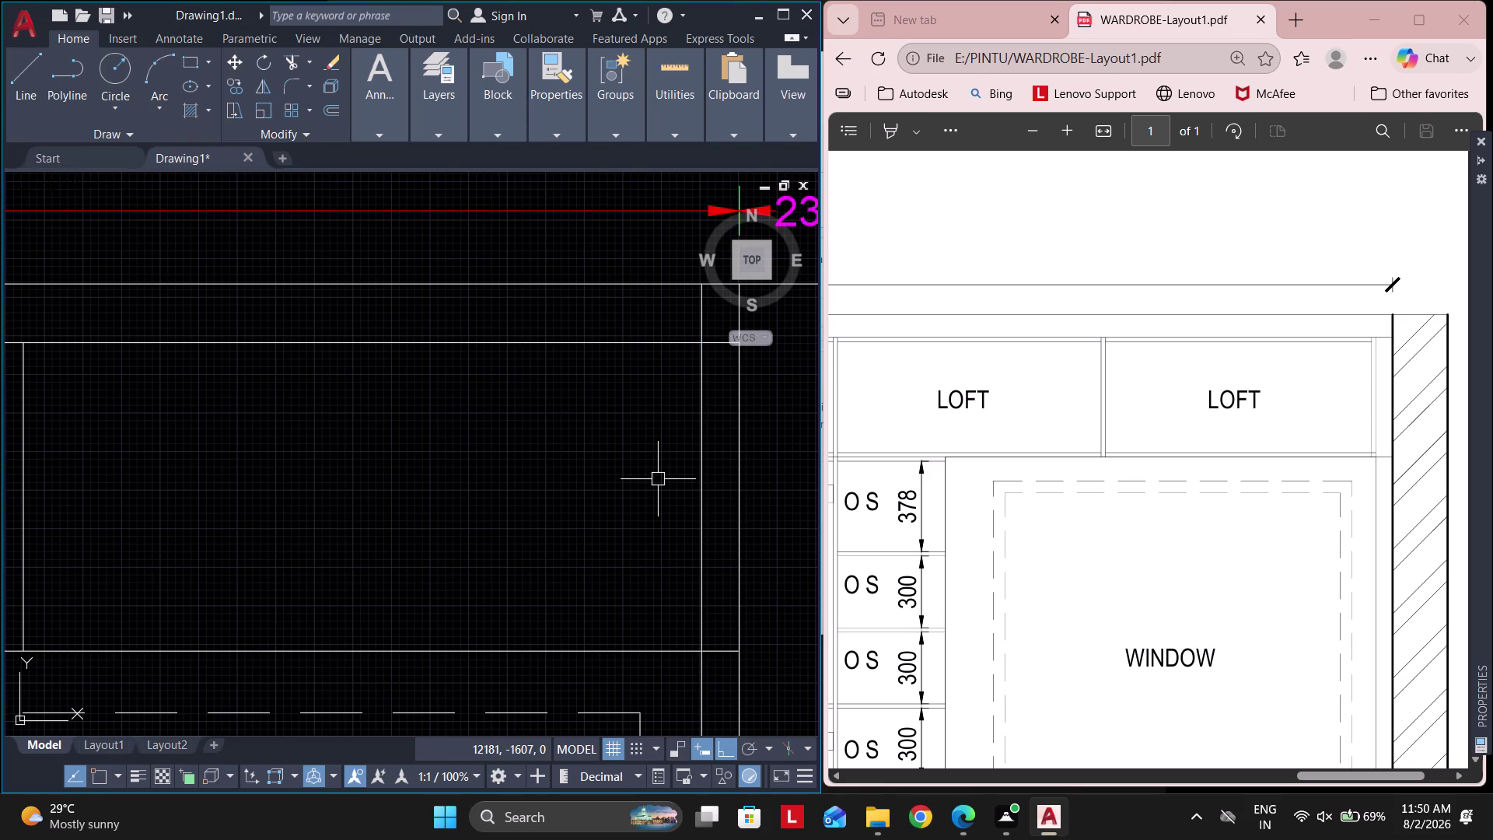
Toggle object snap with F3 and break the vertical line near the loft's top-right corner.
key(F3)
middle_drag(622, 477, 535, 476)
text(B)
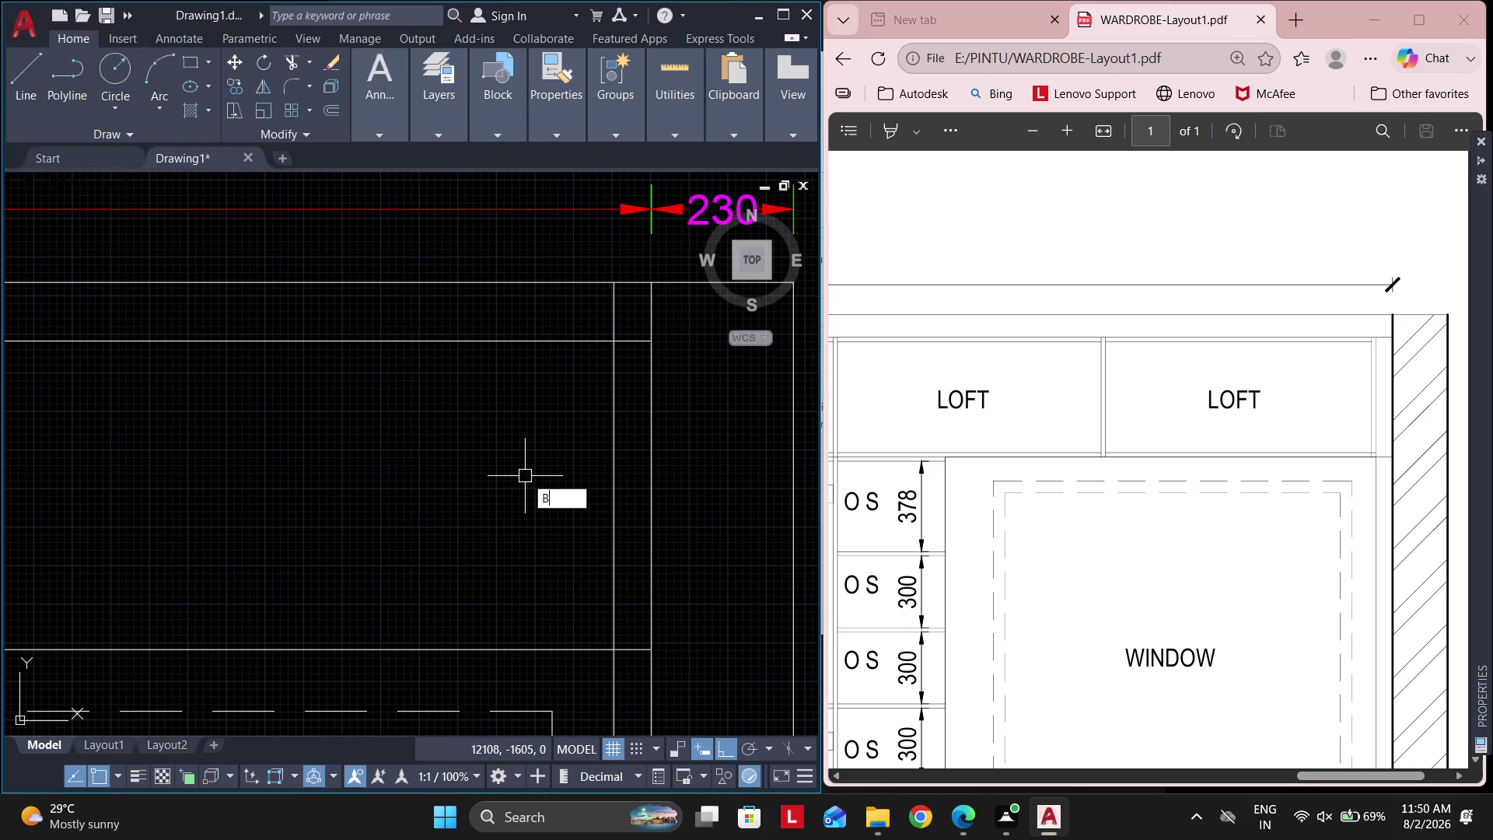
text(REA)
click(621, 539)
click(616, 482)
click(611, 343)
key(space)
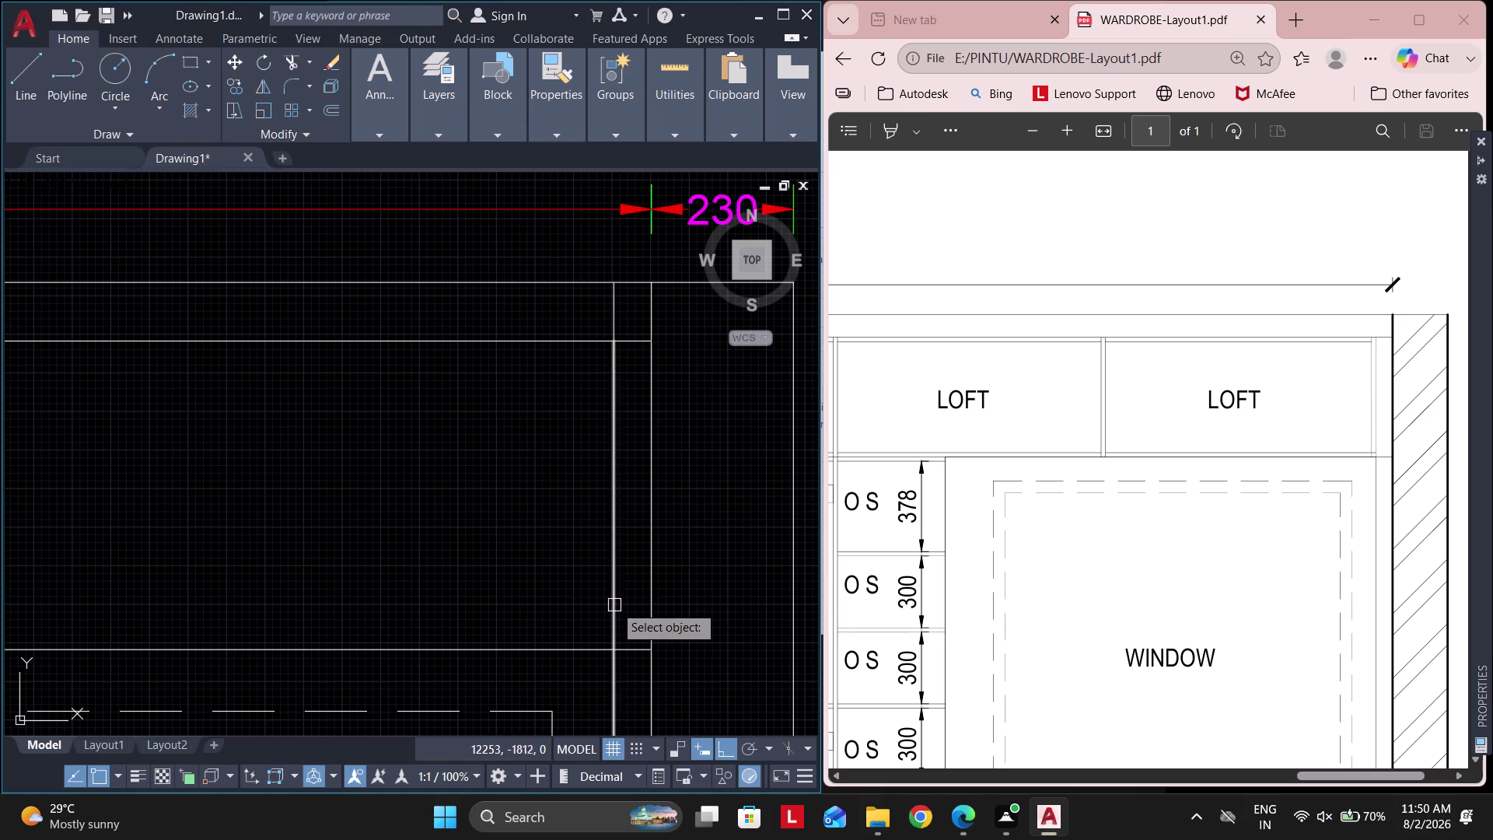
click(614, 605)
click(621, 652)
key(Escape)
Offset three loft lines 18 units toward the inside.
text(O)
key(space)
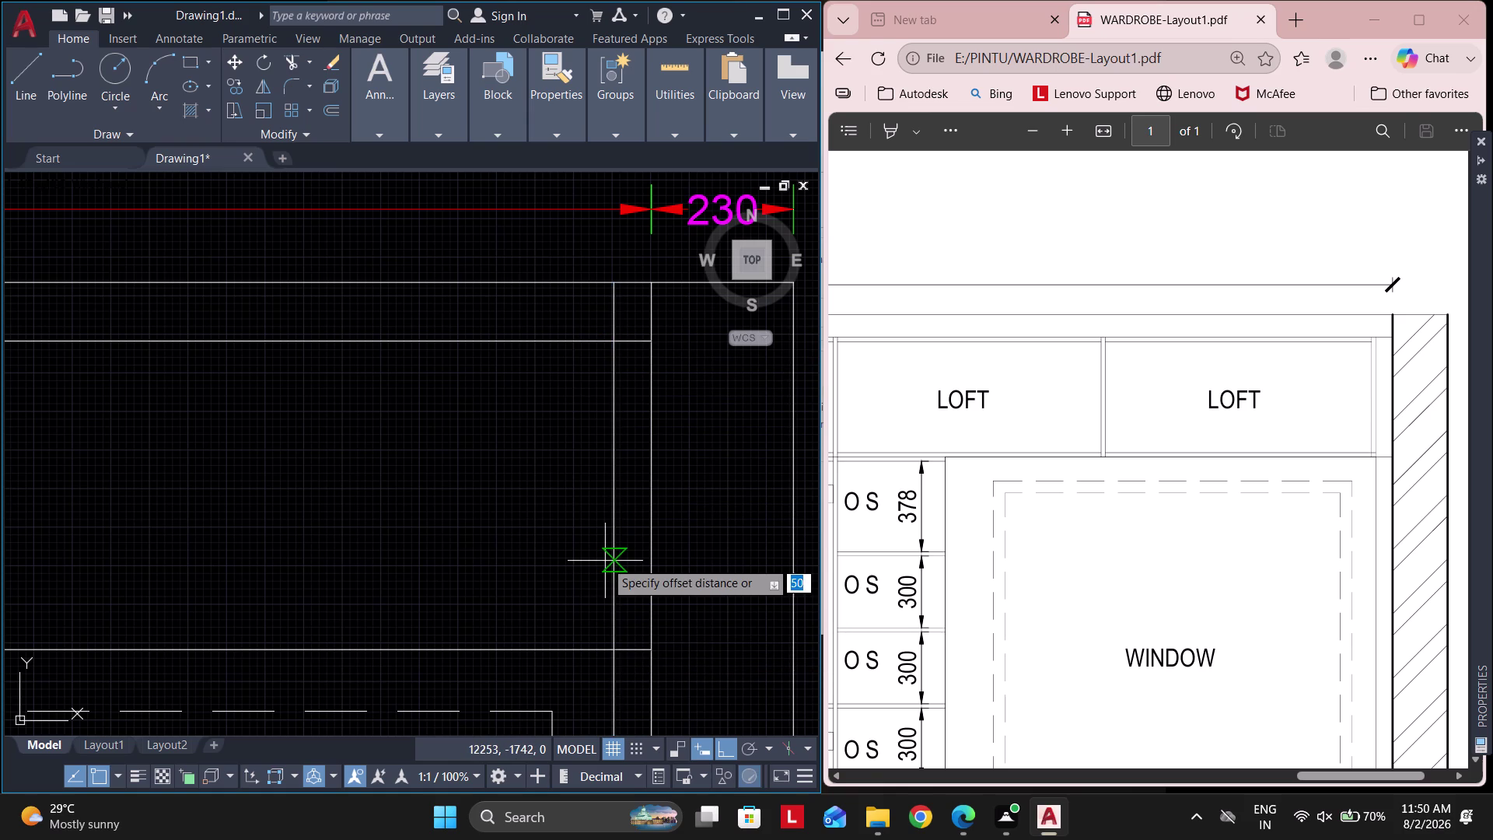
text(18)
key(space)
click(620, 547)
click(557, 536)
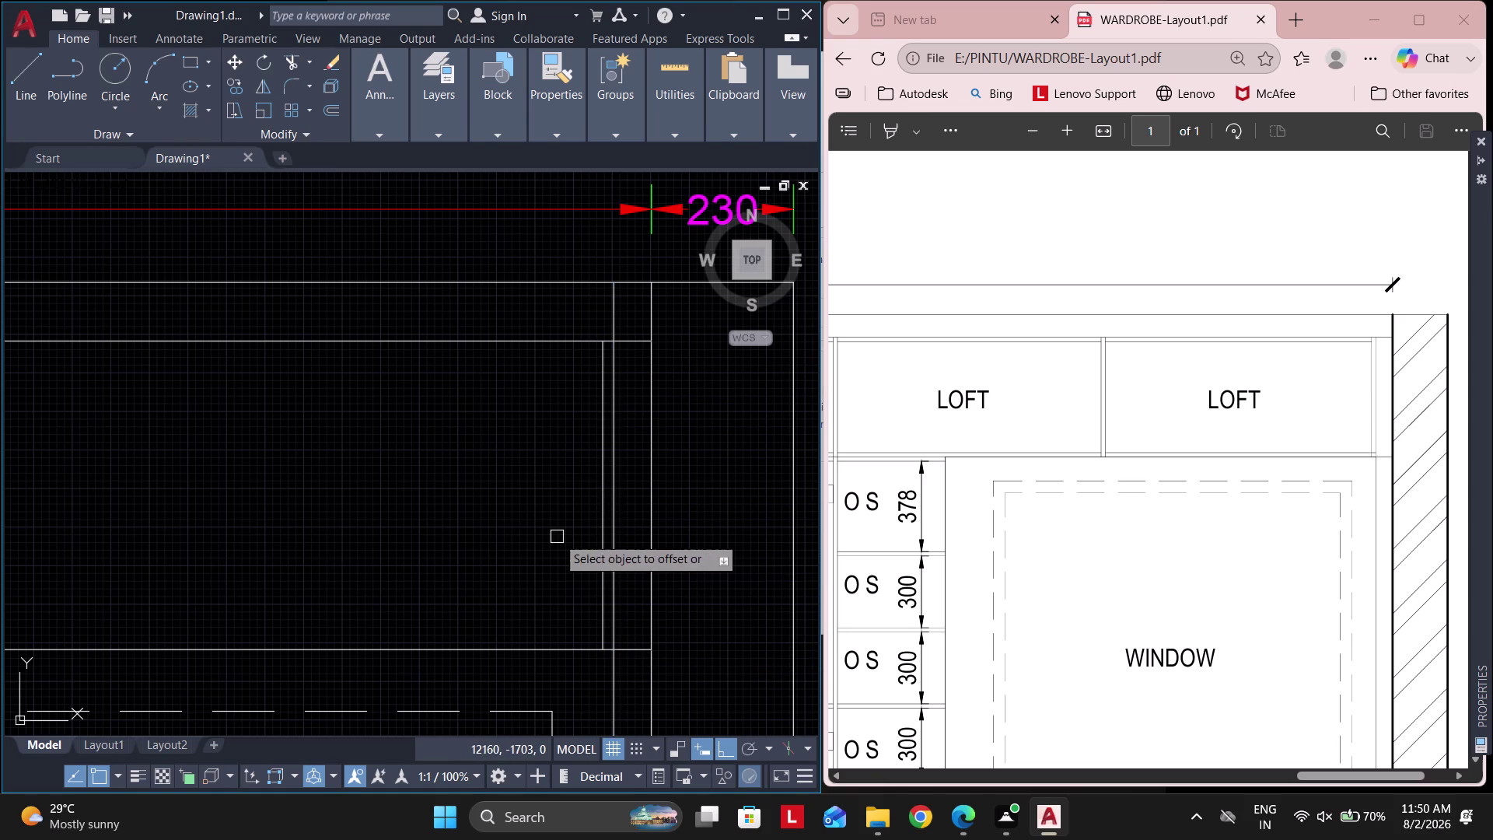
key(Escape)
key(space)
key(space)
click(555, 347)
click(549, 424)
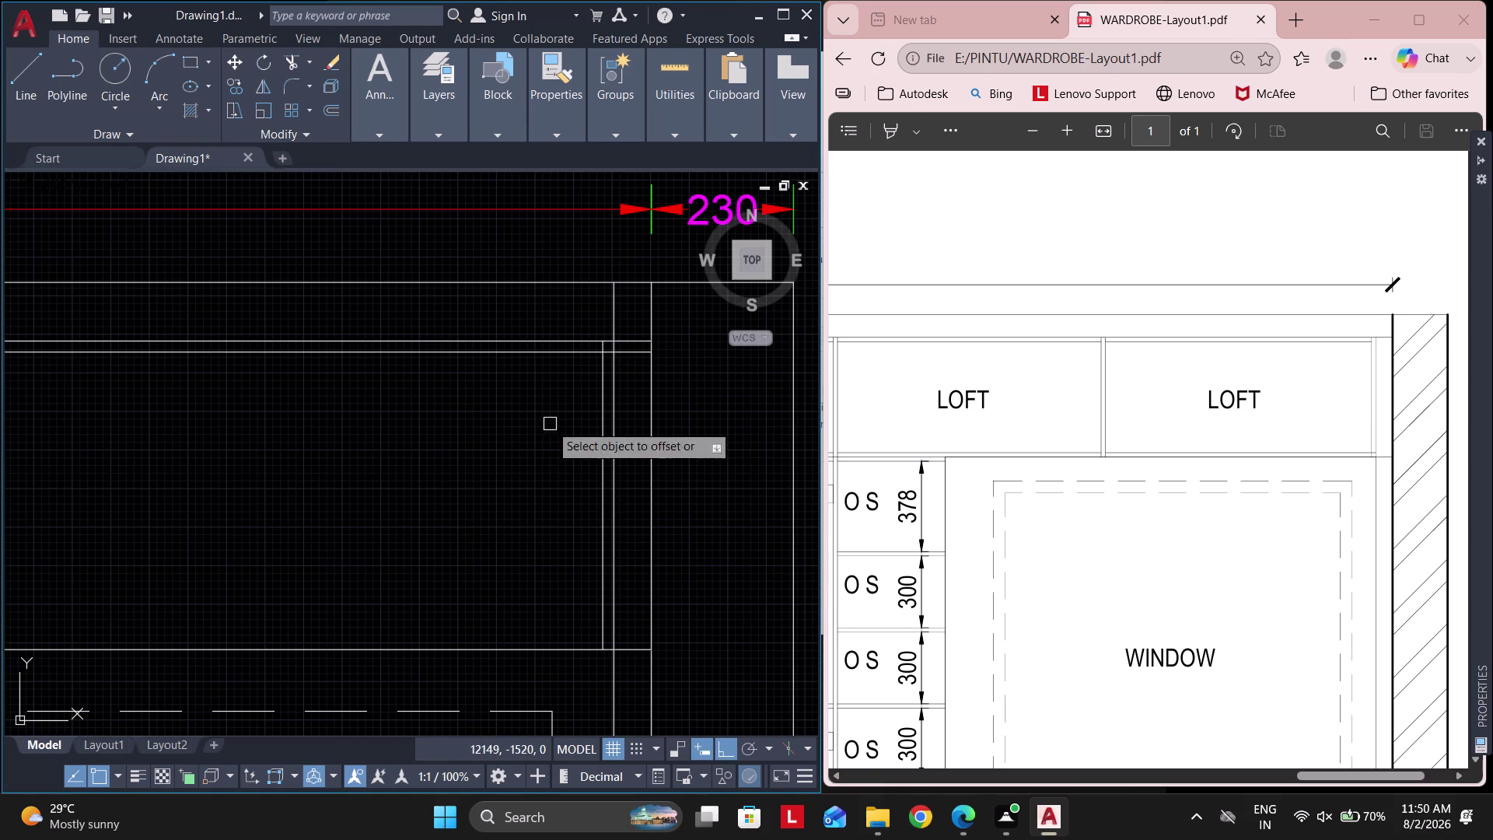
click(517, 656)
click(512, 525)
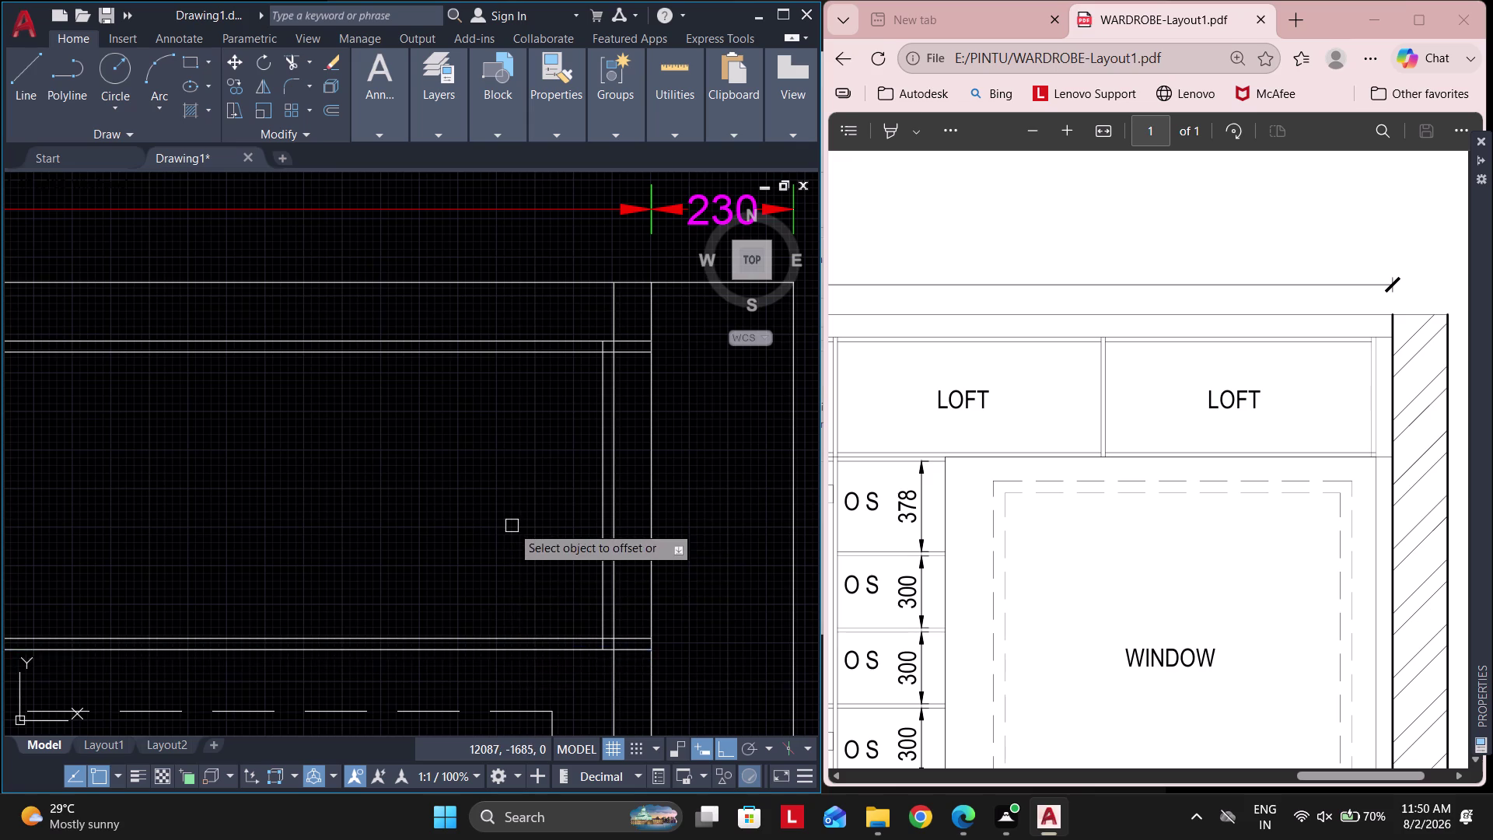
Offset the upright line at the wardrobe's top-left corner inward by the same distance.
scroll(down, 3)
middle_drag(406, 523, 748, 539)
middle_drag(212, 517, 369, 514)
scroll(up, 3)
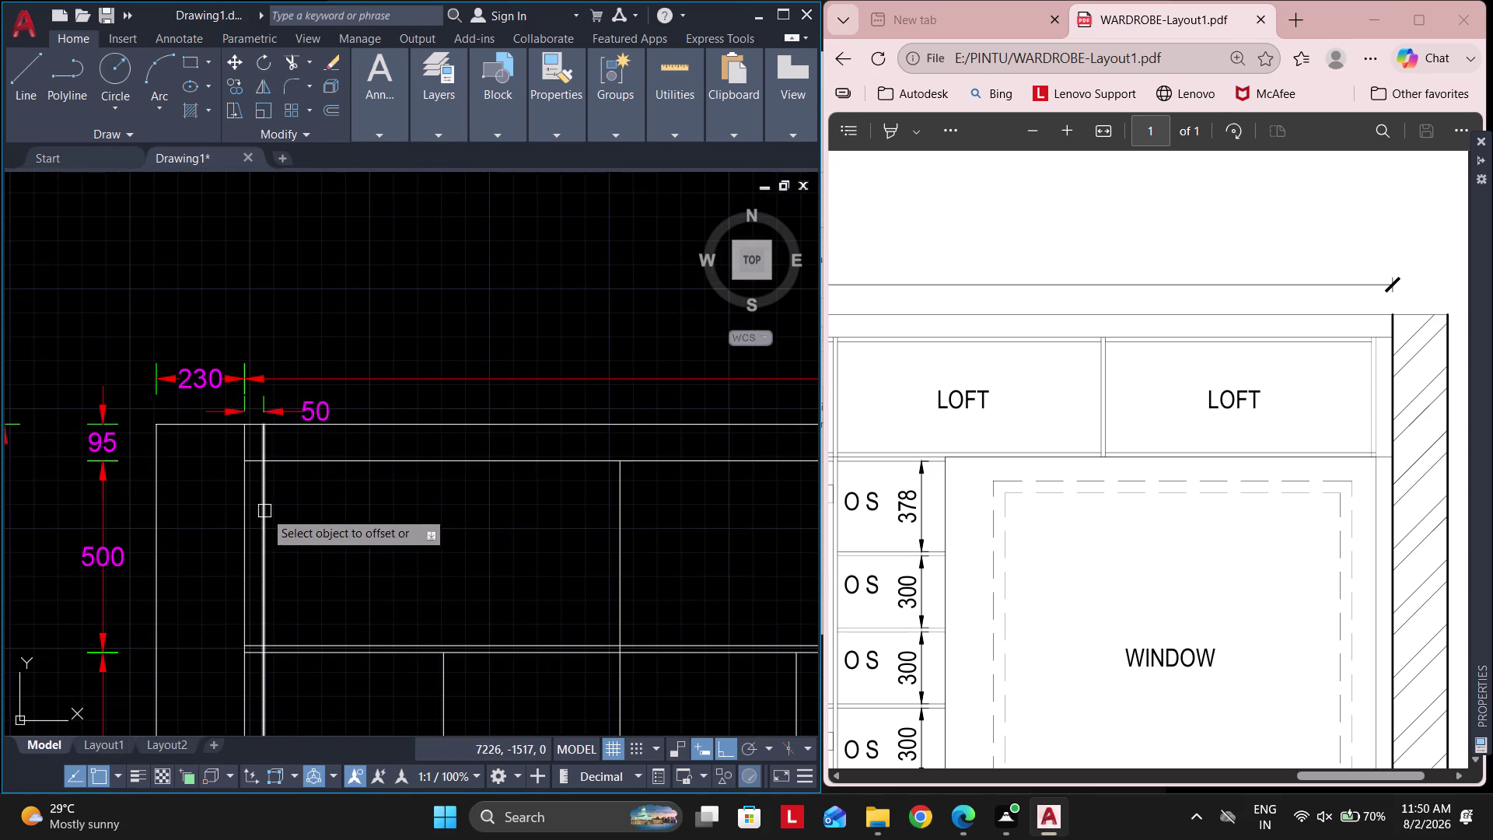
click(265, 511)
click(315, 527)
key(Escape)
middle_drag(298, 627, 323, 514)
Trim the overlapping line ends at the lower and upper-left loft corners.
key(Escape)
key(t)
key(r)
key(space)
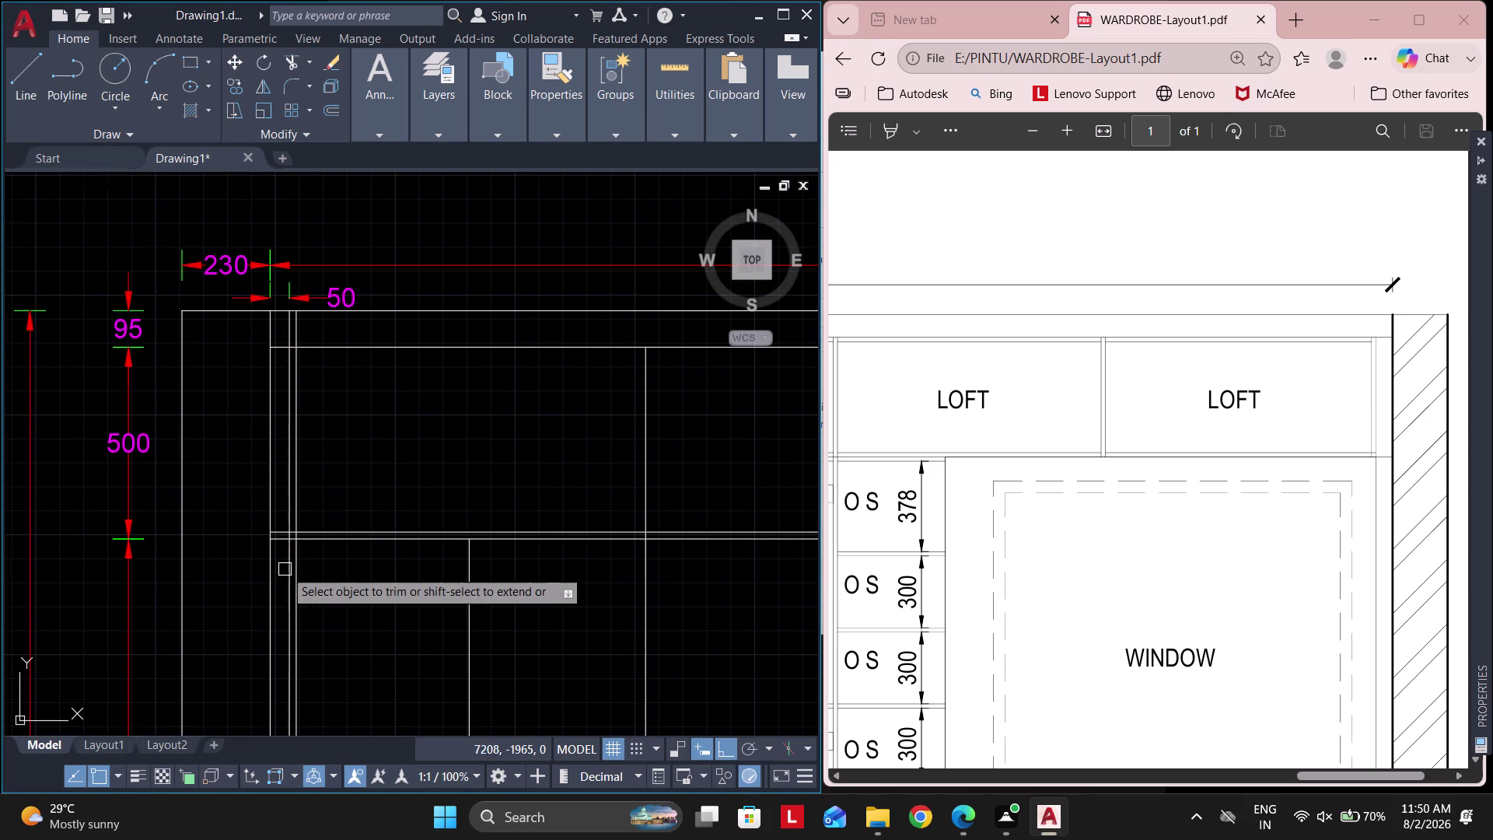
click(298, 571)
scroll(up, 3)
click(277, 552)
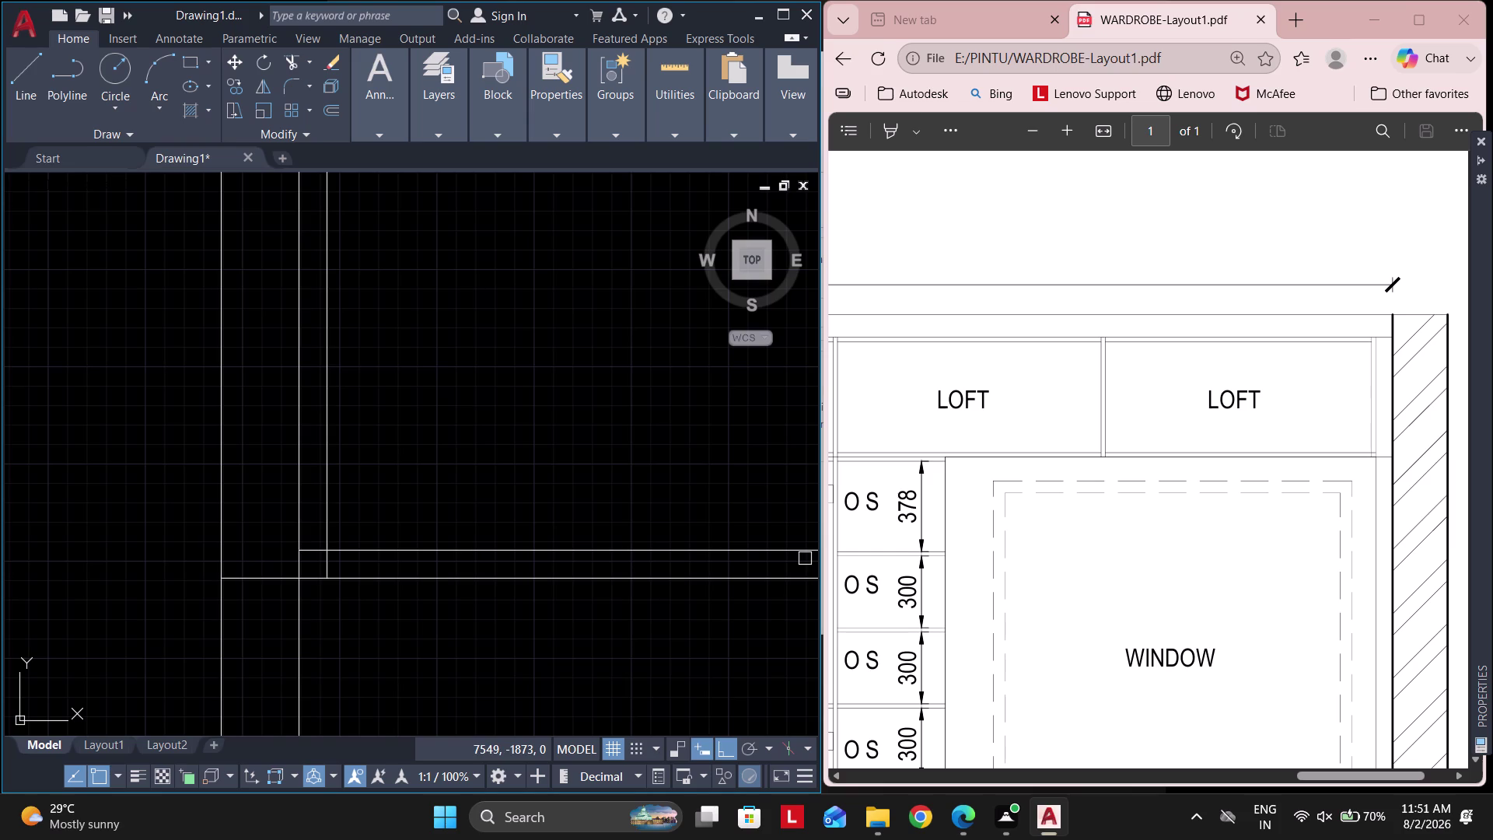
scroll(down, 3)
middle_drag(426, 394, 404, 583)
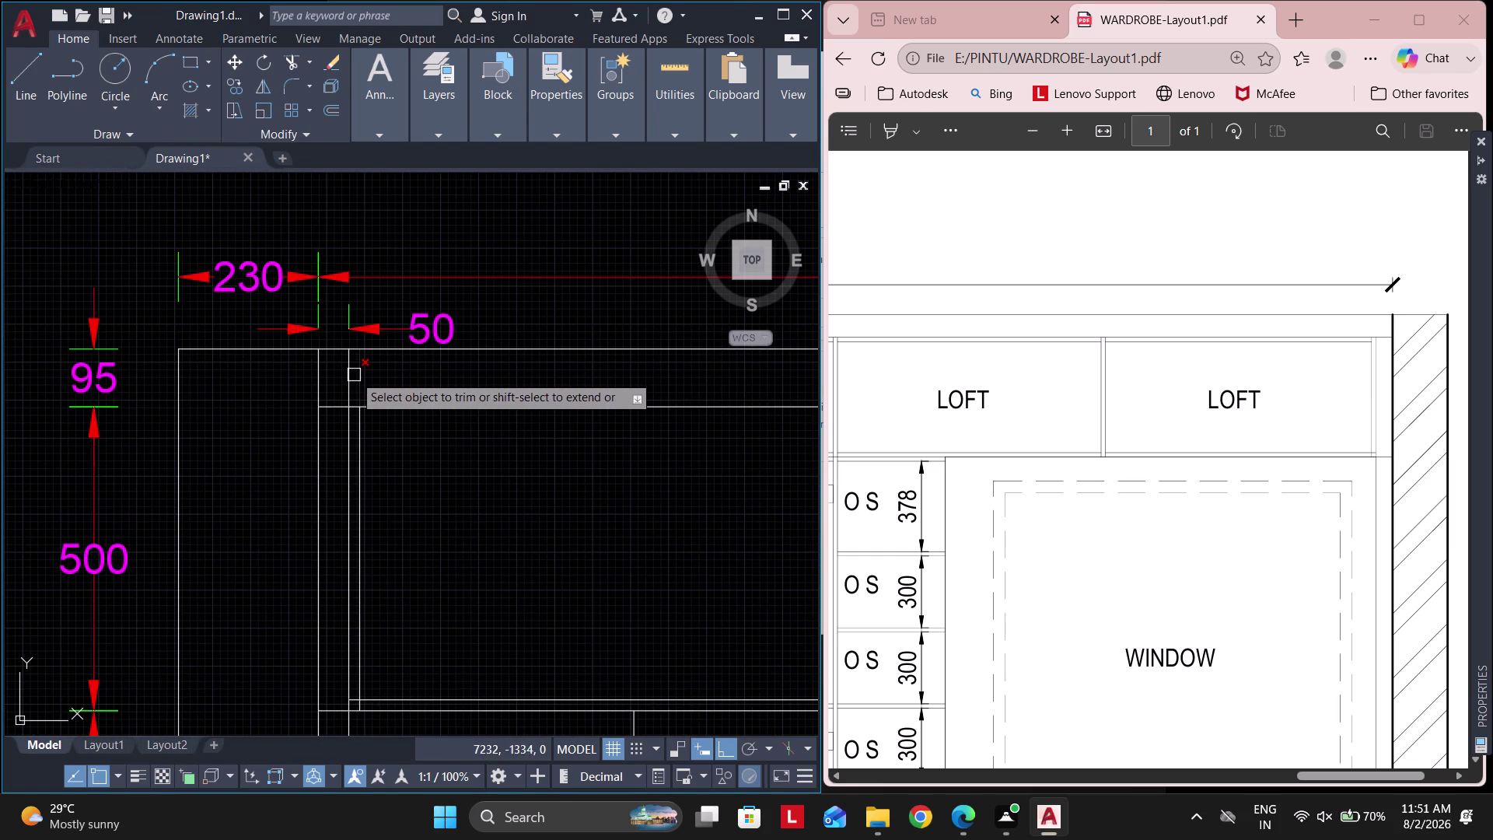
click(354, 375)
click(332, 401)
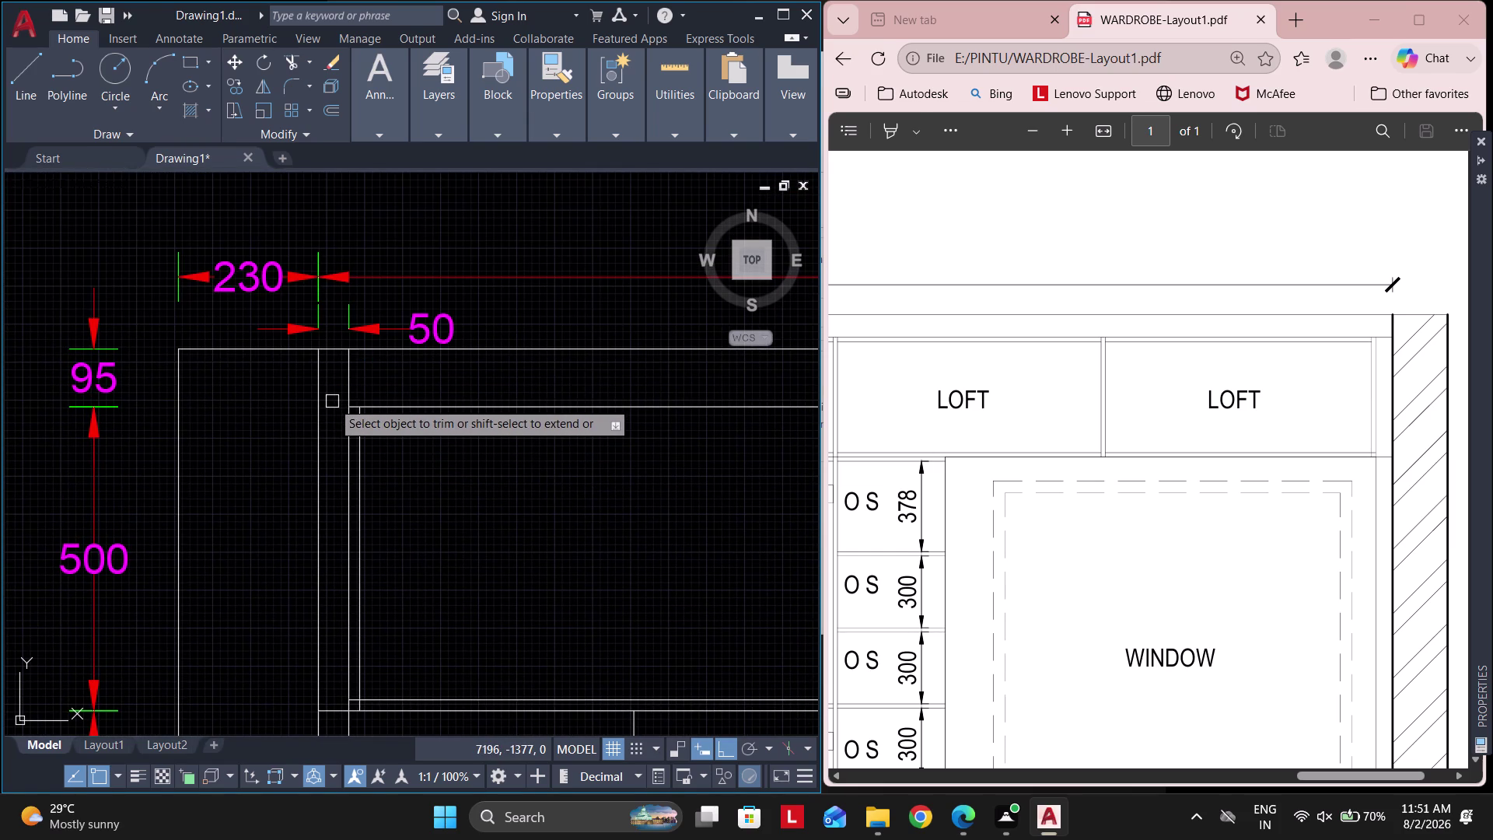
scroll(up, 3)
scroll(down, 3)
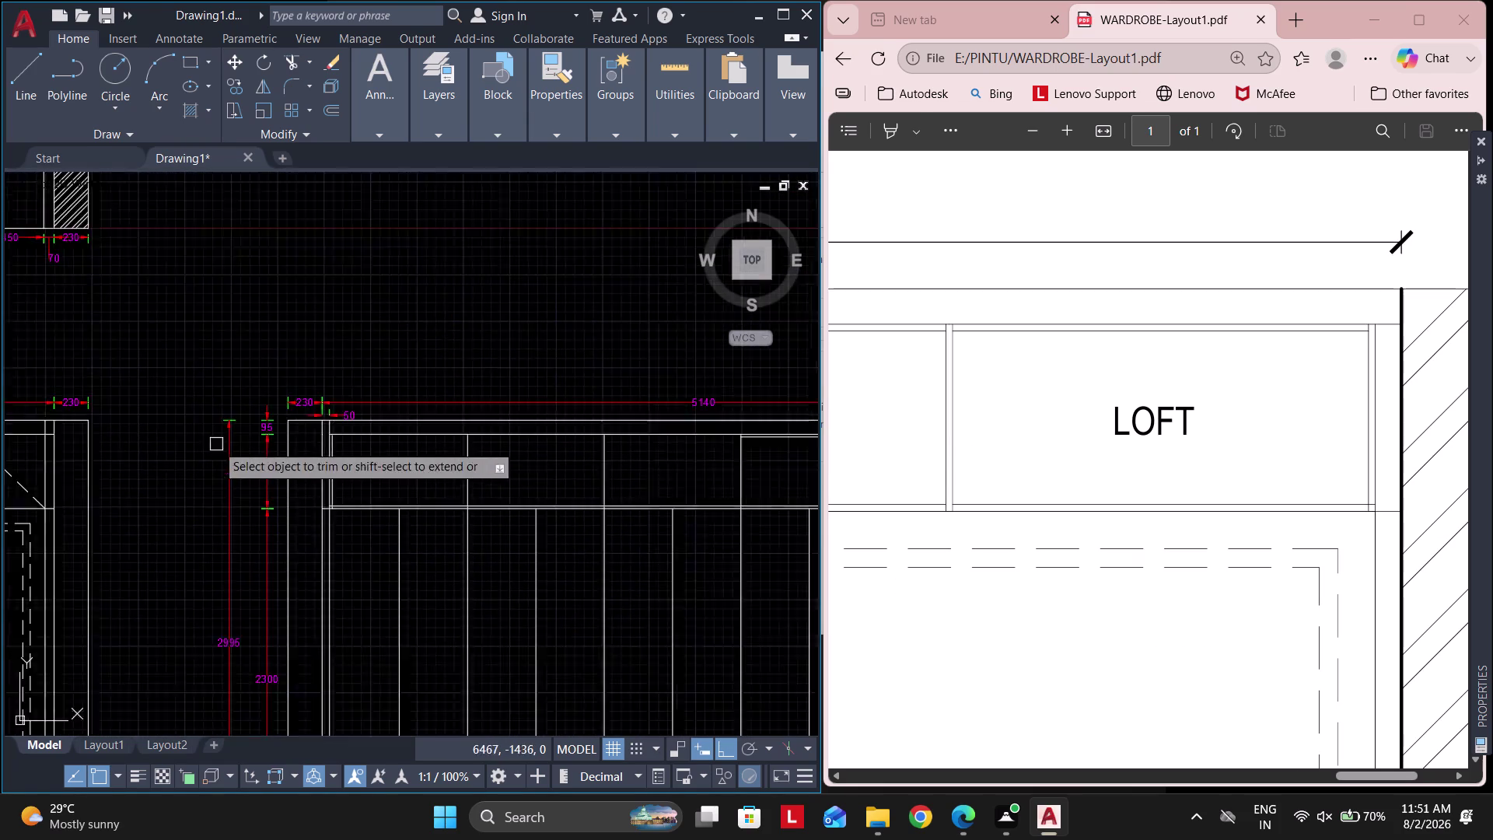
scroll(down, 3)
scroll(up, 3)
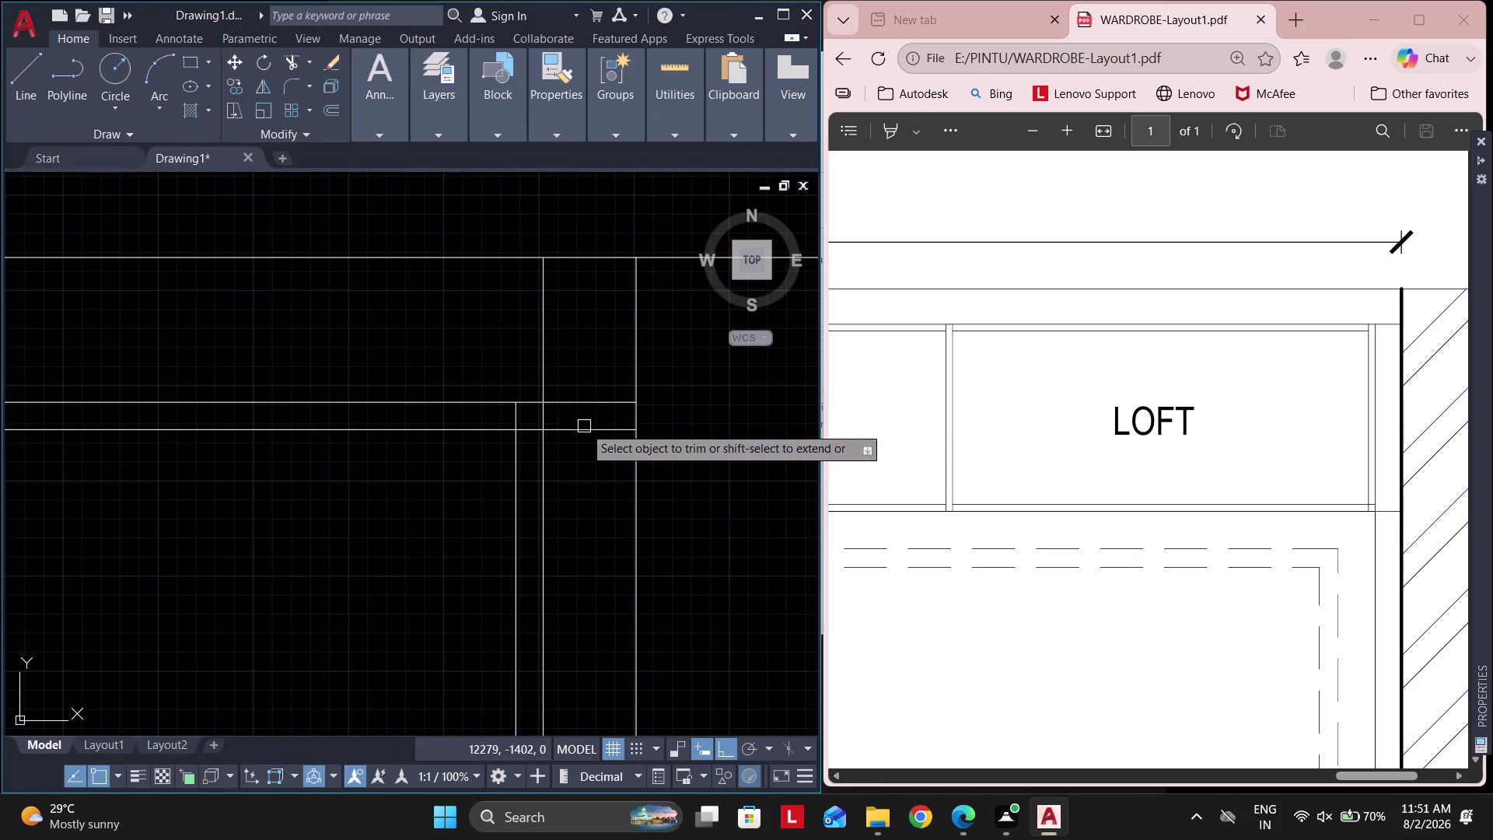
Trim the excess line ends at the right loft junction and below the loft shelf.
click(584, 431)
scroll(down, 3)
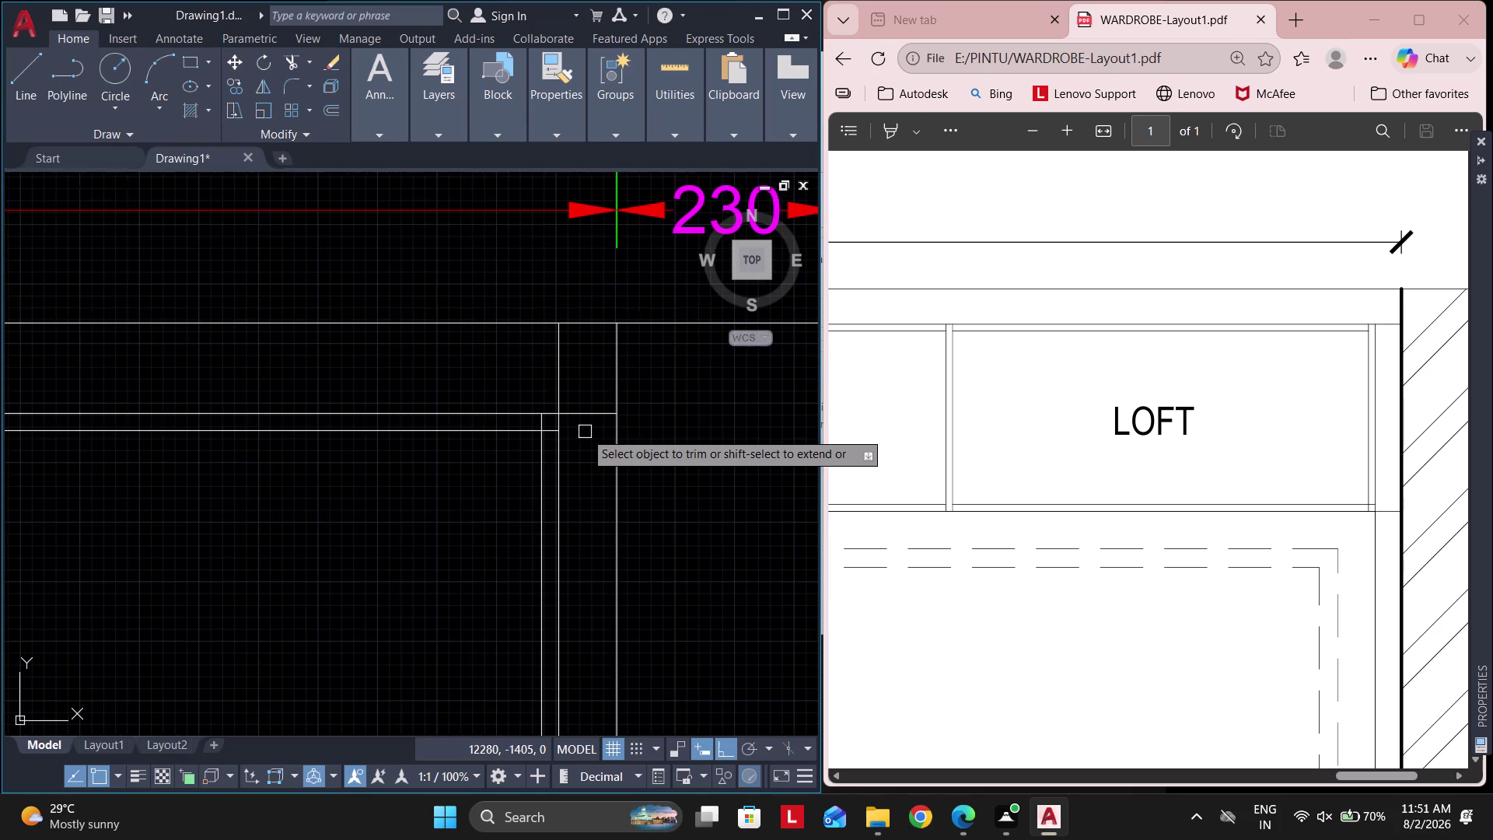
click(580, 371)
click(486, 357)
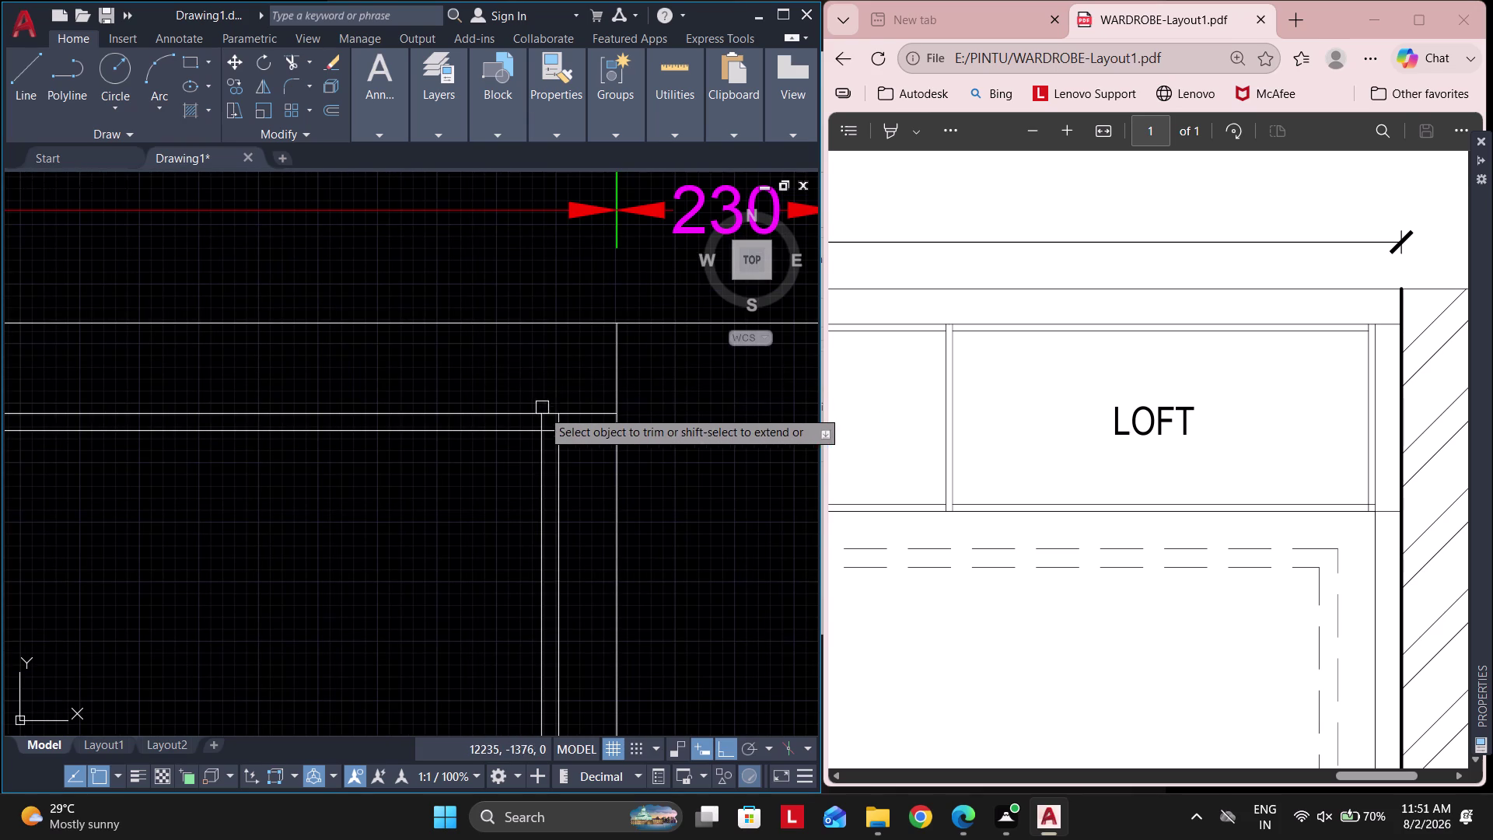
scroll(up, 3)
click(552, 435)
scroll(down, 3)
middle_drag(551, 462, 565, 369)
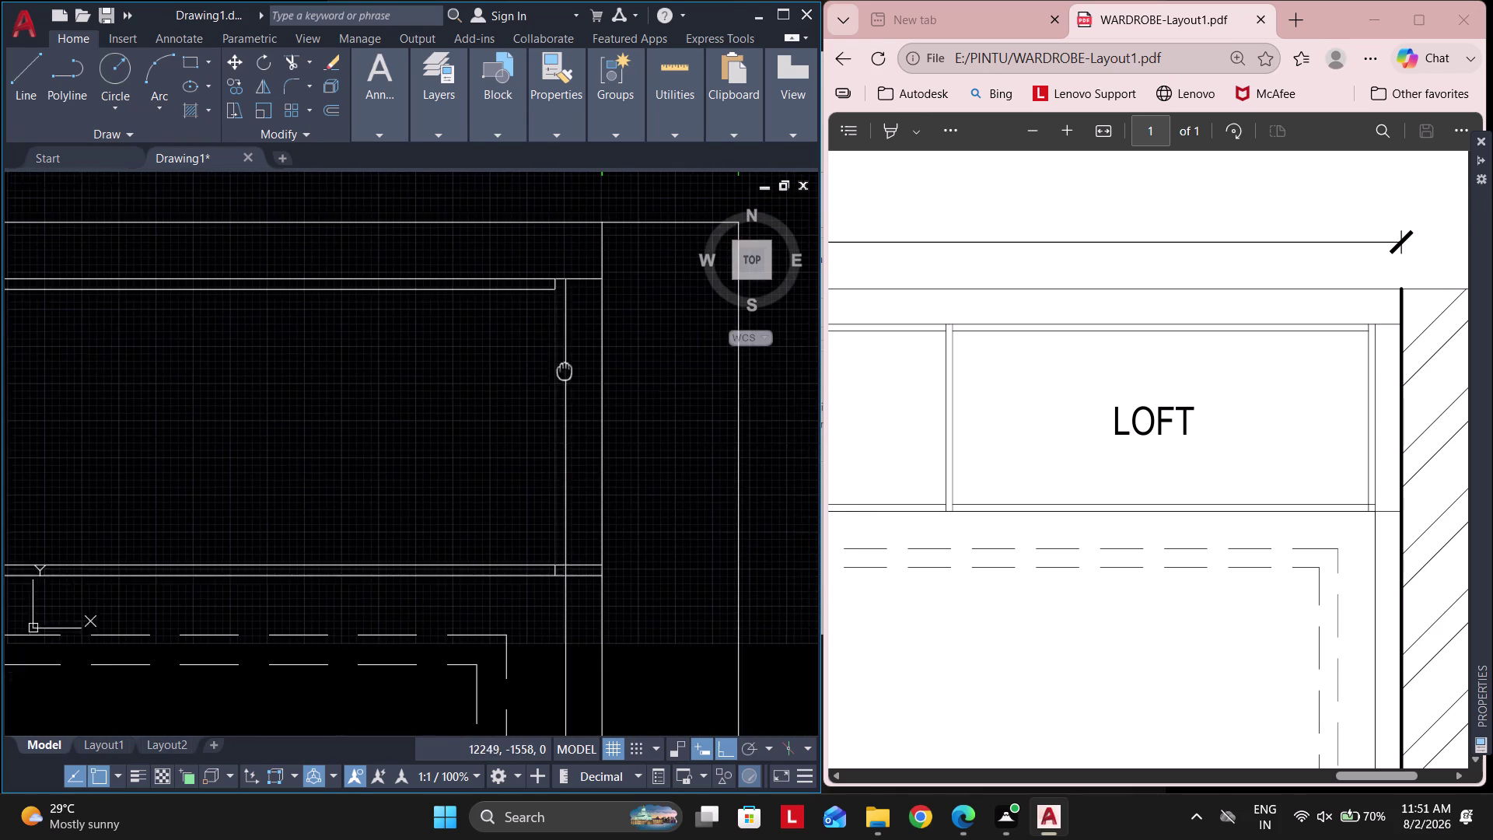
scroll(up, 3)
scroll(up, 3)
drag(545, 601, 530, 470)
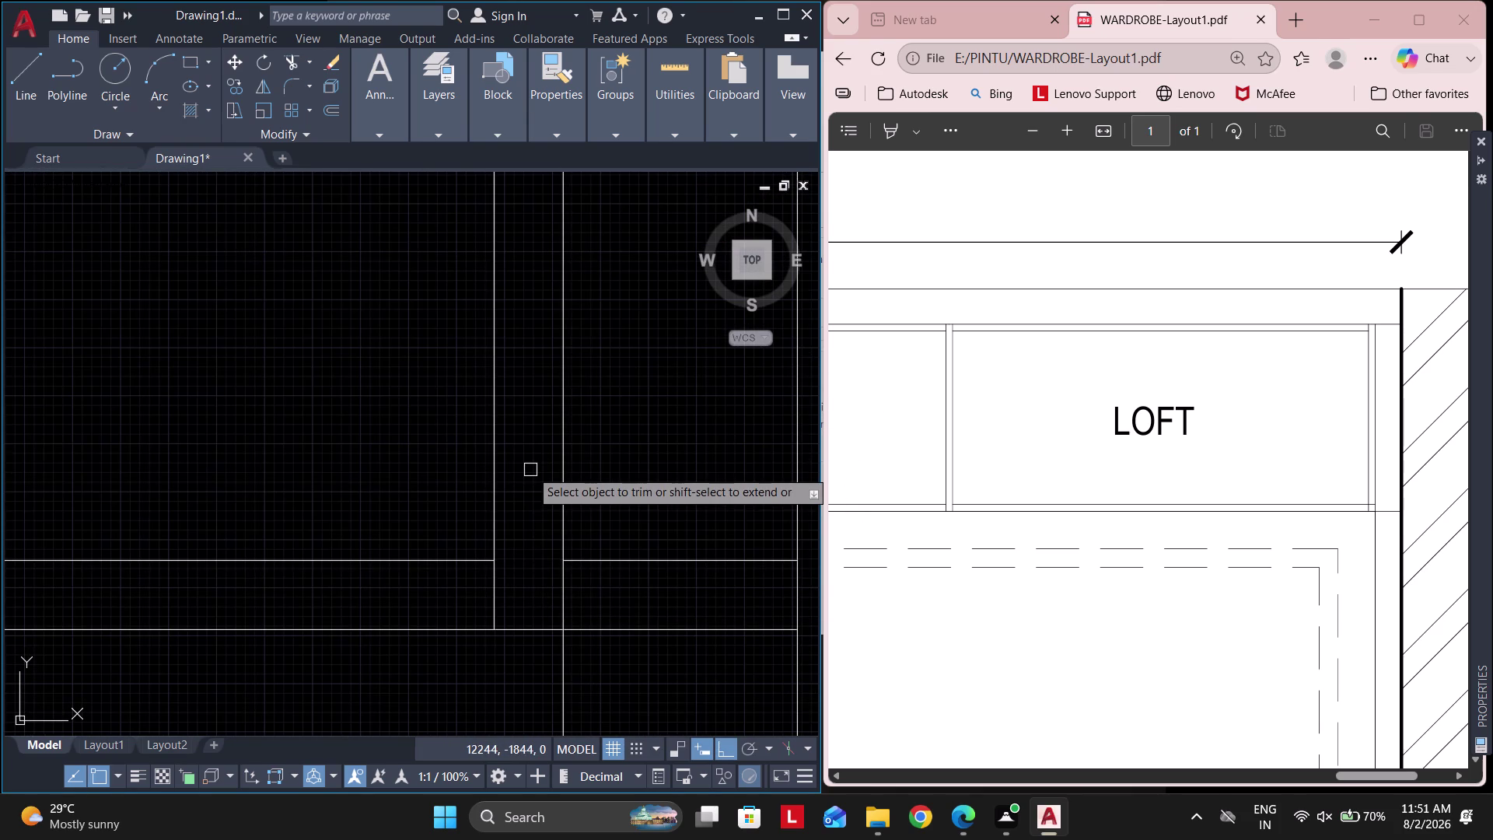
scroll(down, 3)
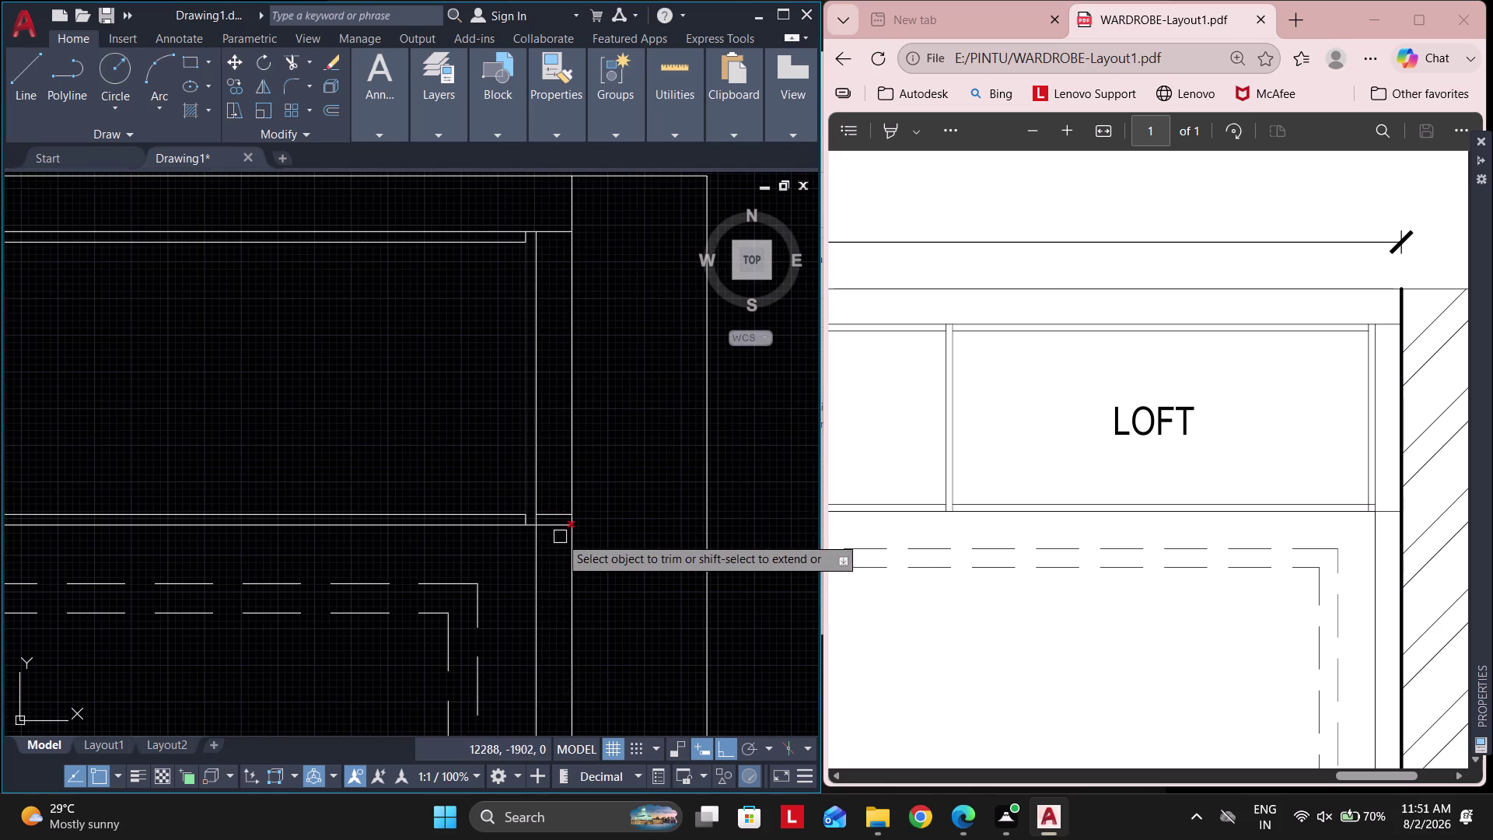
click(563, 519)
scroll(up, 3)
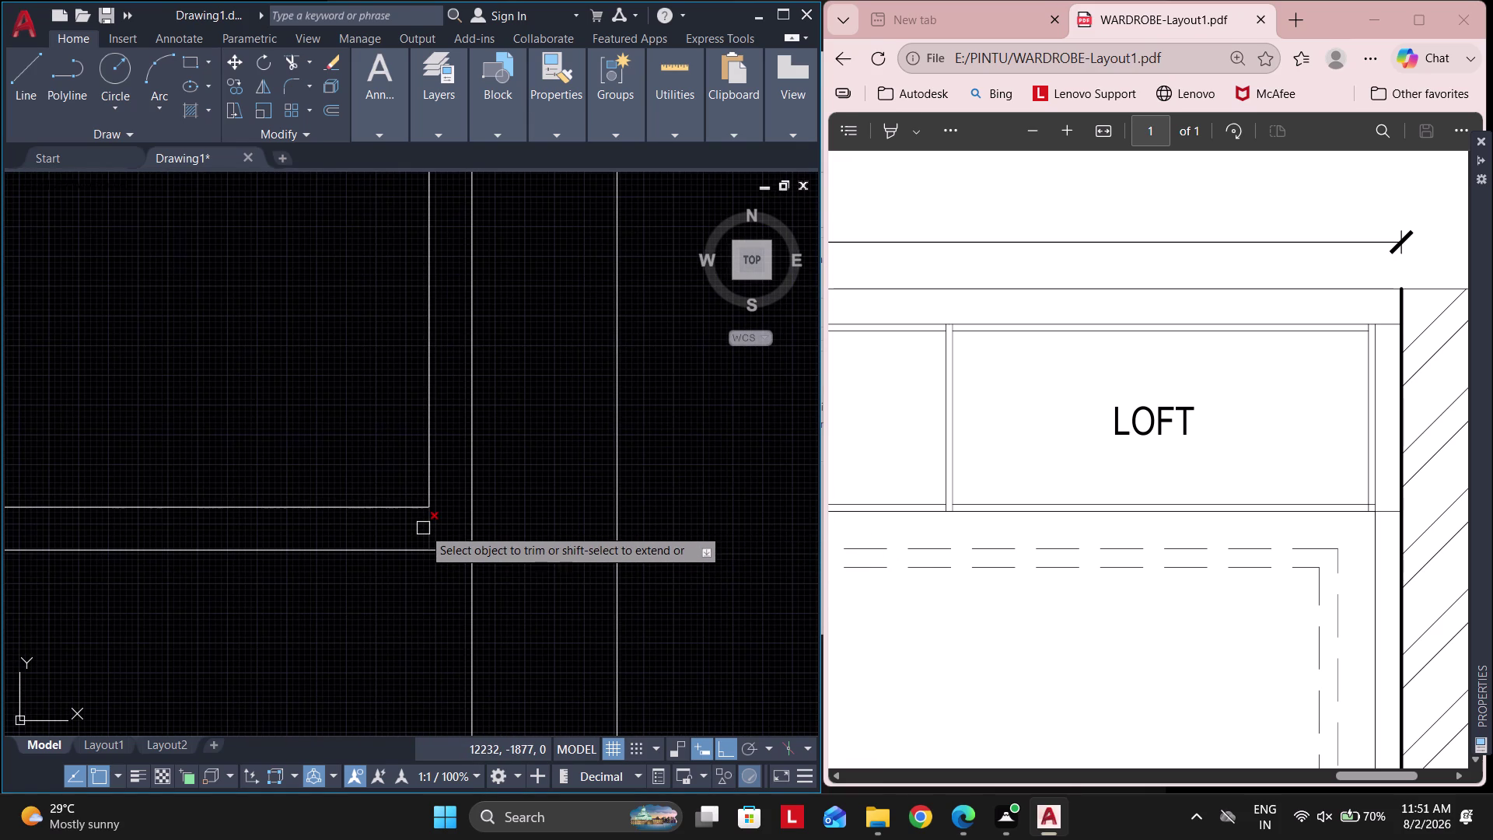
key(Escape)
key(Escape)
key(Escape)
scroll(down, 3)
middle_drag(366, 482, 558, 519)
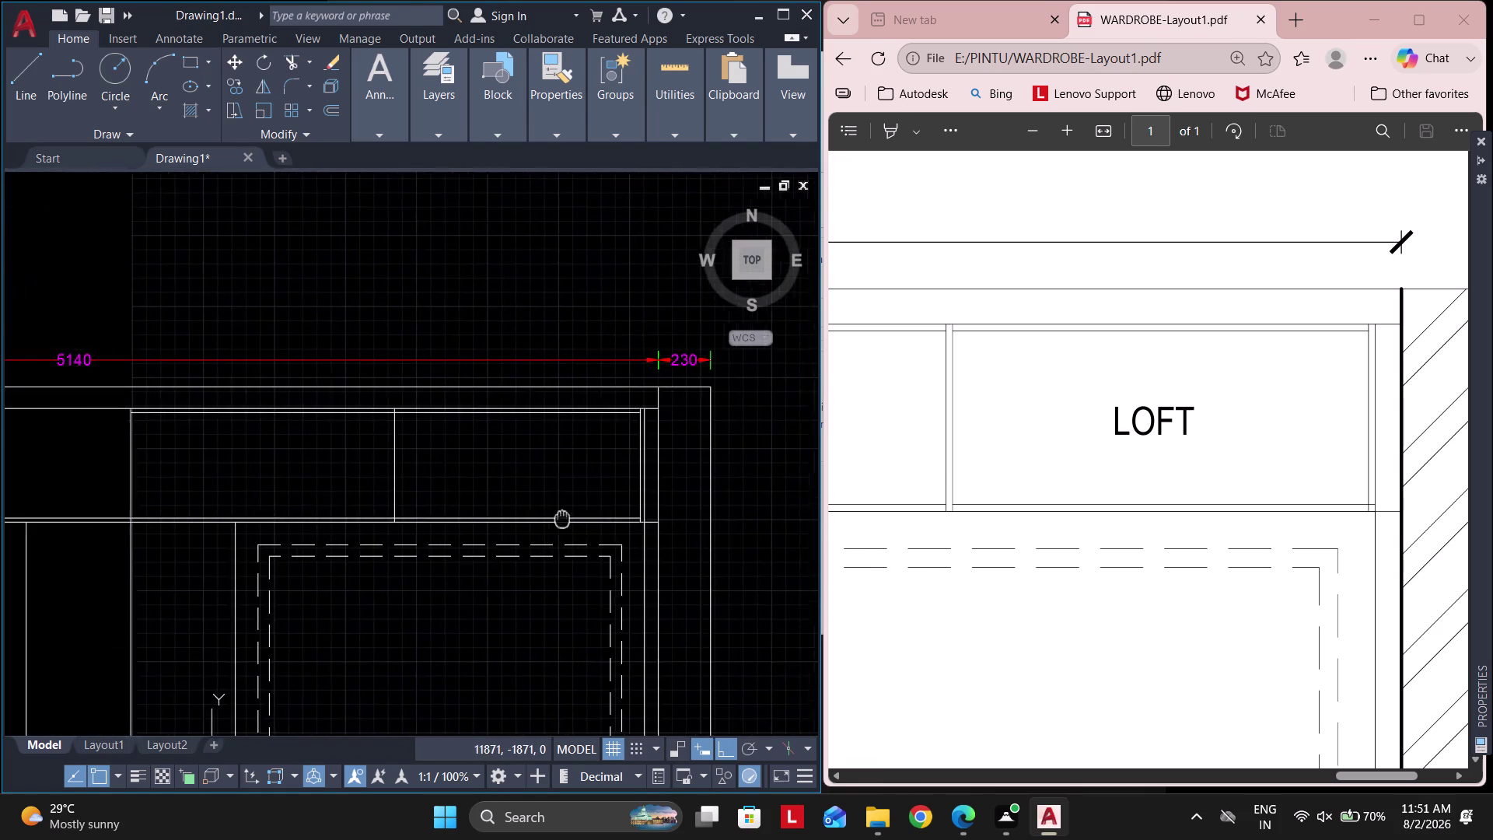
middle_drag(558, 519, 566, 519)
key(Escape)
scroll(up, 3)
Offset two loft lines by 9 and delete a stray line.
text(O 9)
key(space)
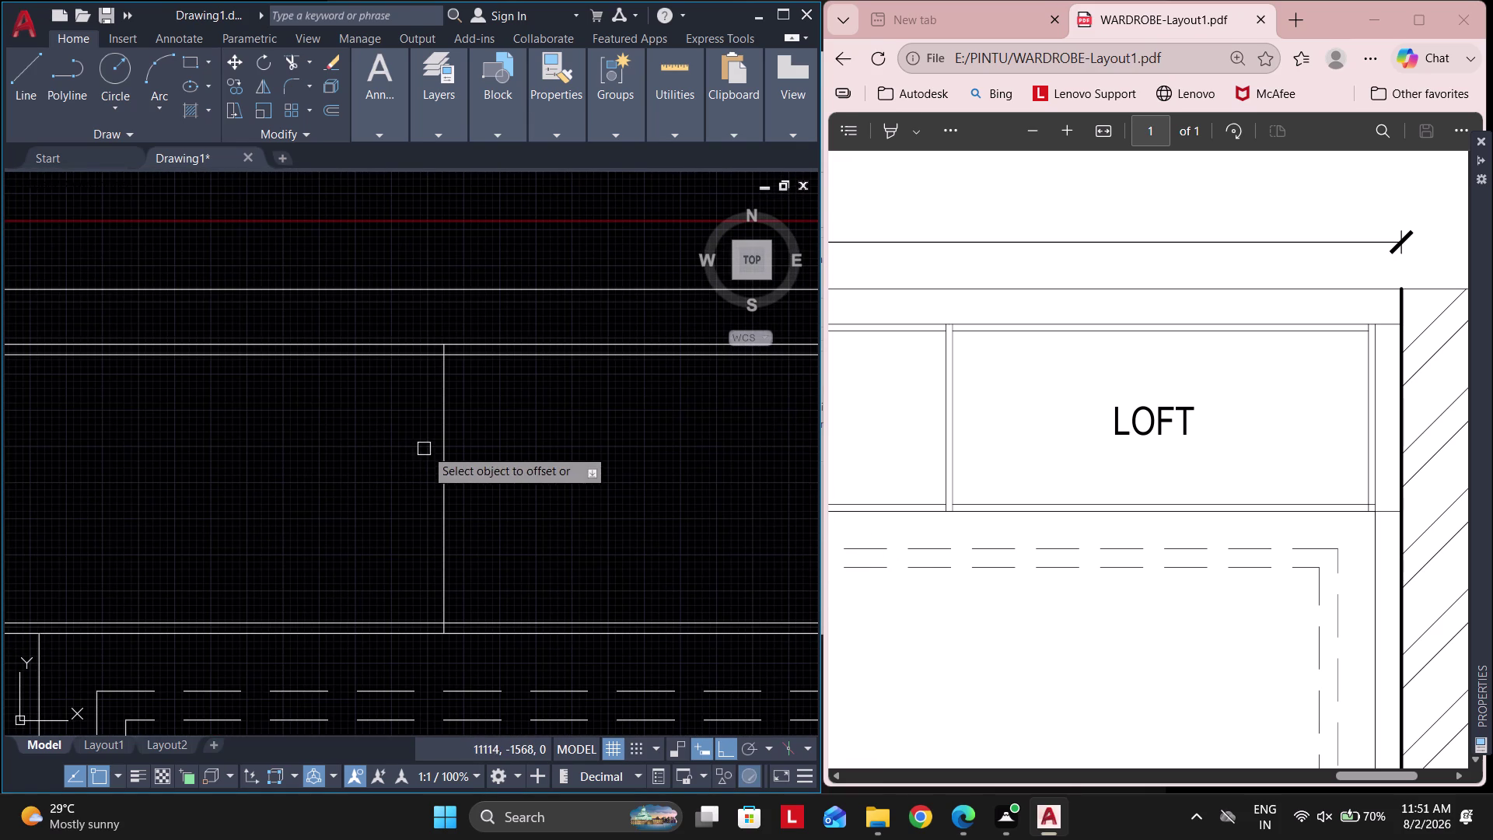
click(450, 454)
click(414, 454)
scroll(up, 3)
click(437, 462)
click(522, 462)
key(Escape)
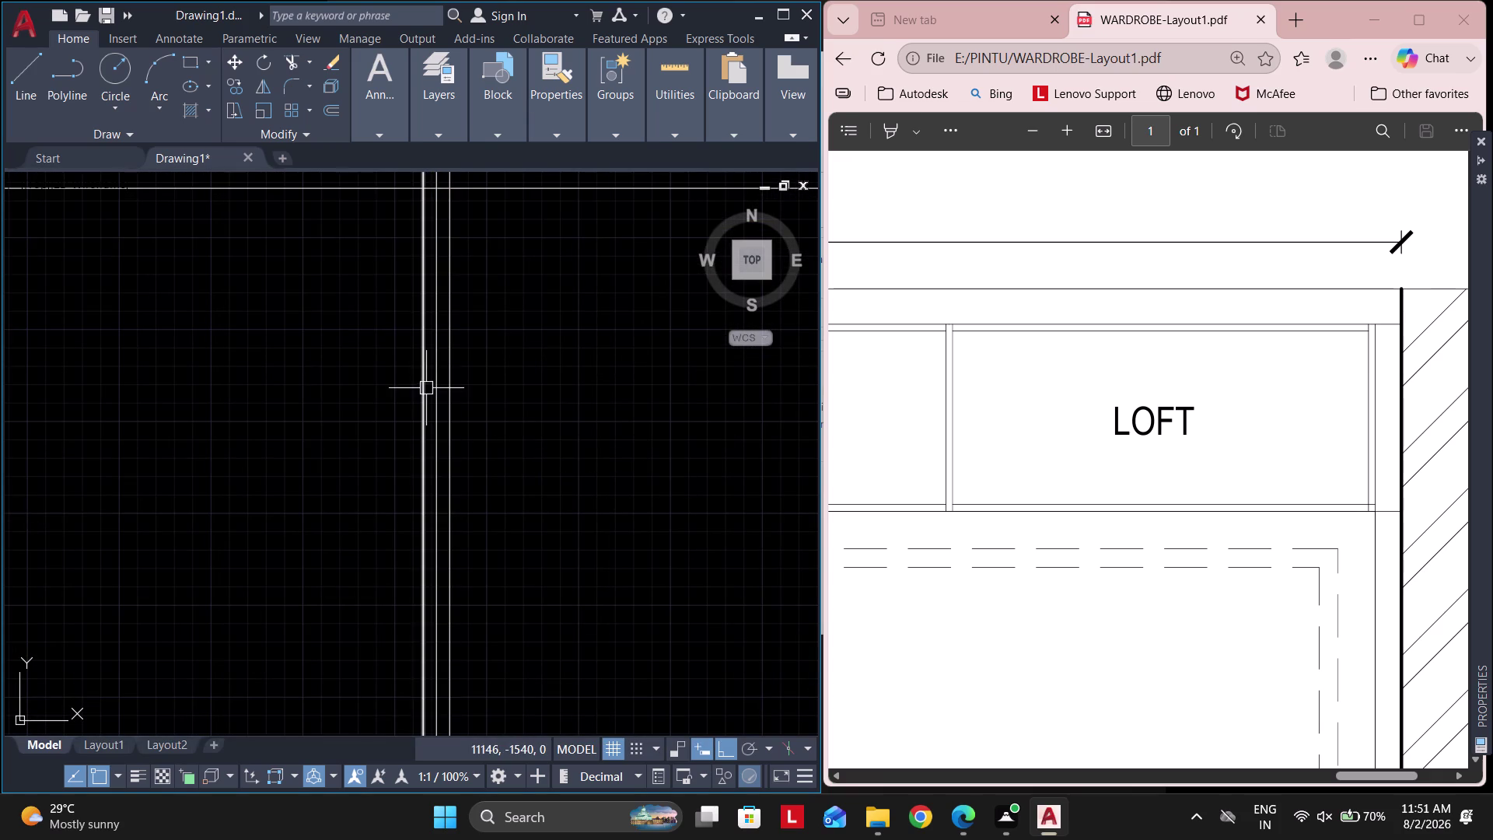
click(436, 398)
key(Delete)
Break a vertical loft divider at a single point.
scroll(down, 3)
middle_drag(372, 453, 569, 468)
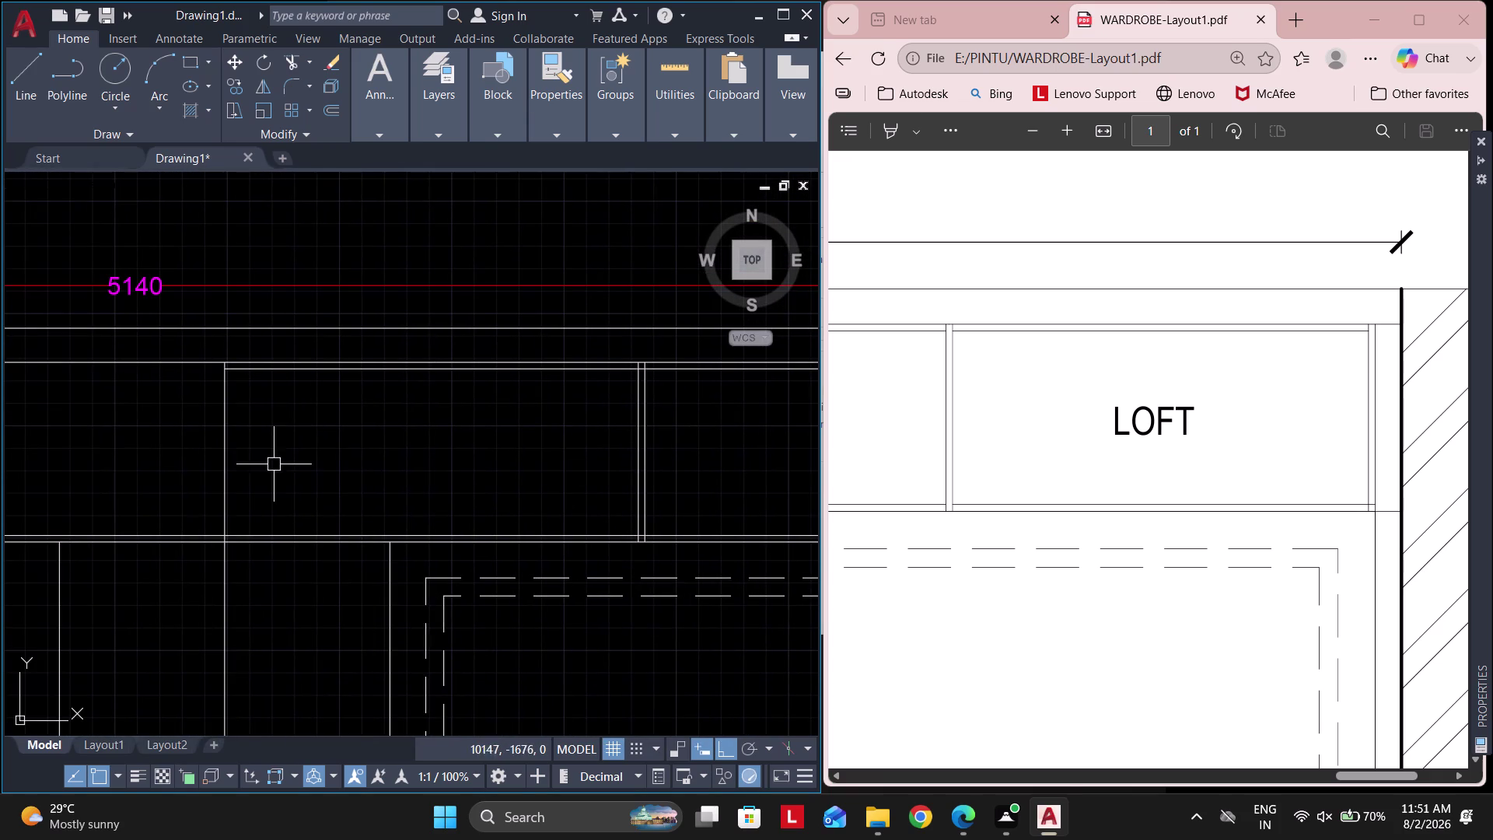
text(O)
key(space)
middle_drag(297, 461, 404, 451)
key(Escape)
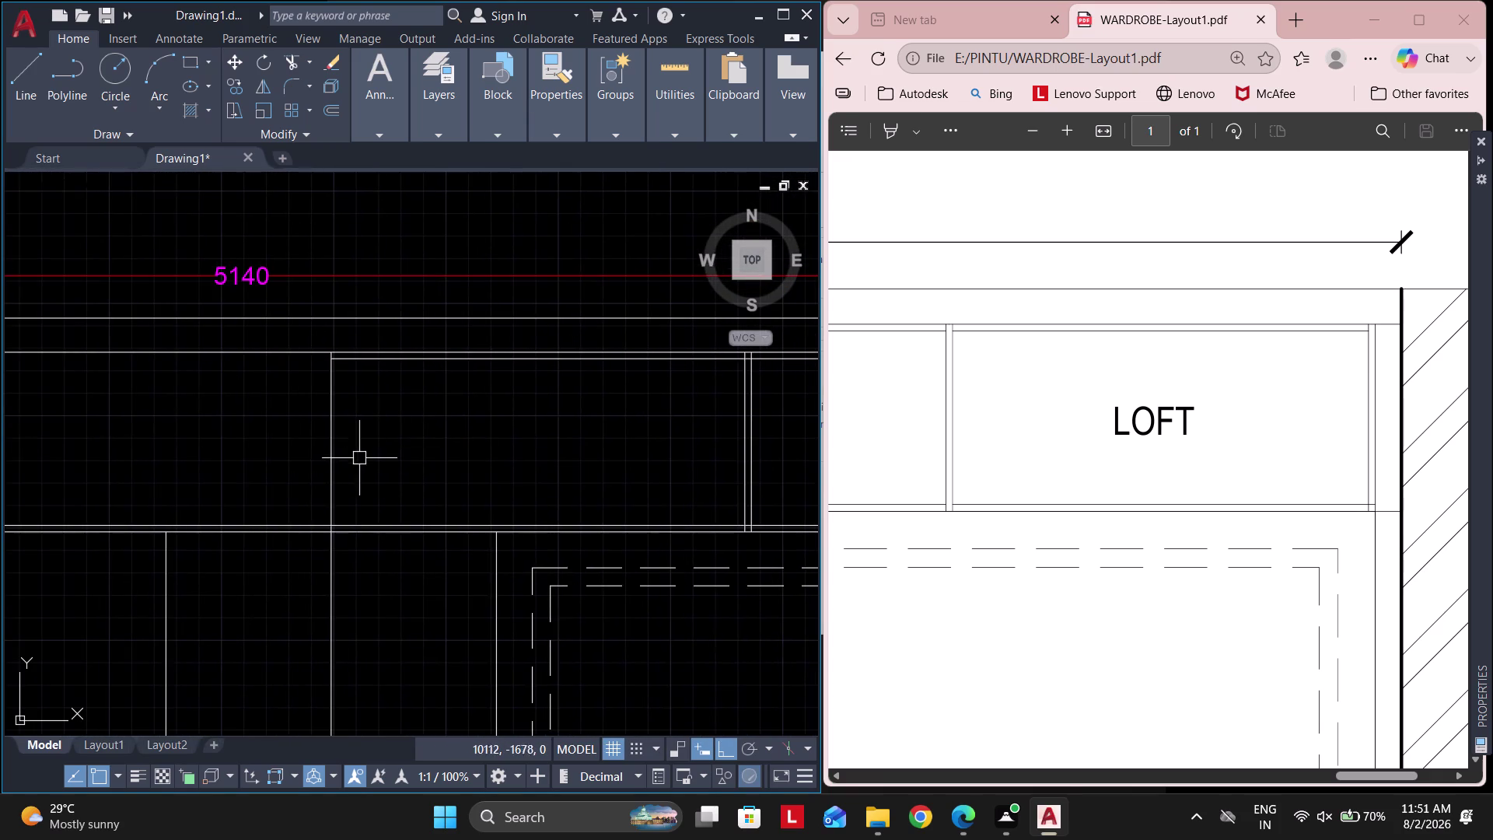
key(Escape)
scroll(down, 3)
middle_drag(443, 465, 482, 468)
scroll(up, 3)
scroll(up, 3)
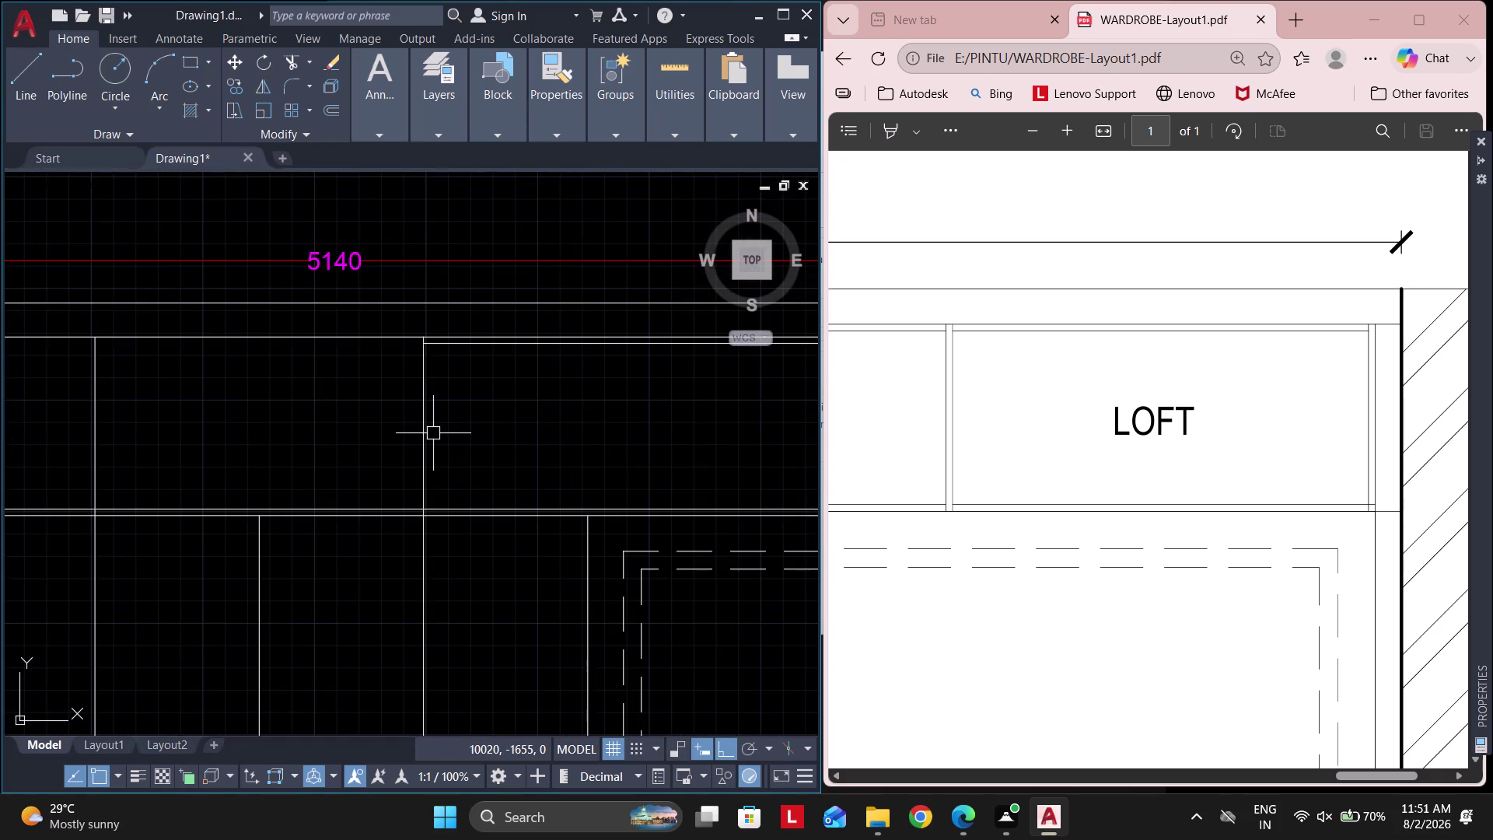
text(BRE)
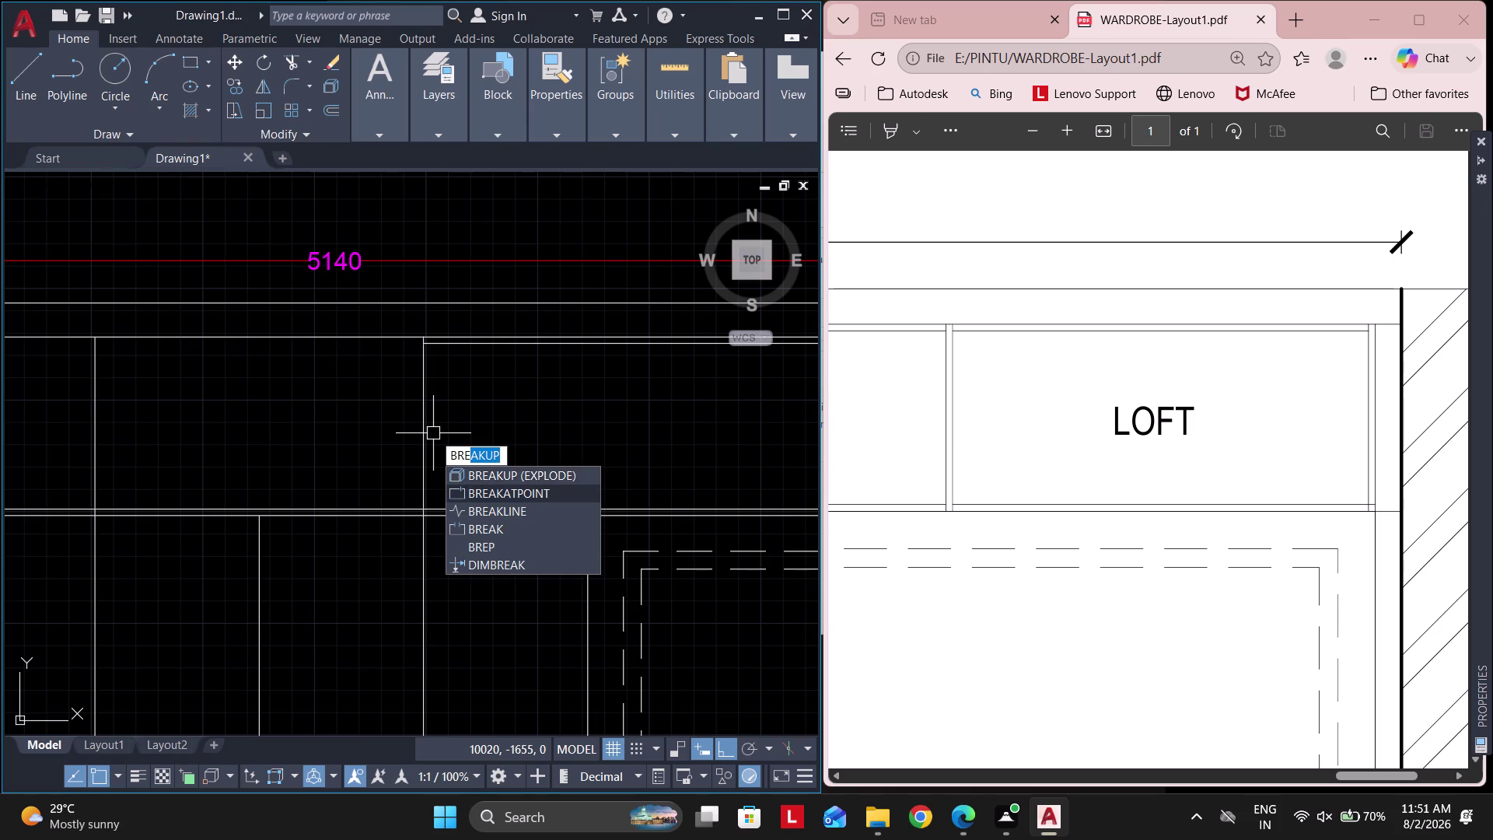
click(509, 487)
click(426, 430)
scroll(up, 3)
scroll(down, 3)
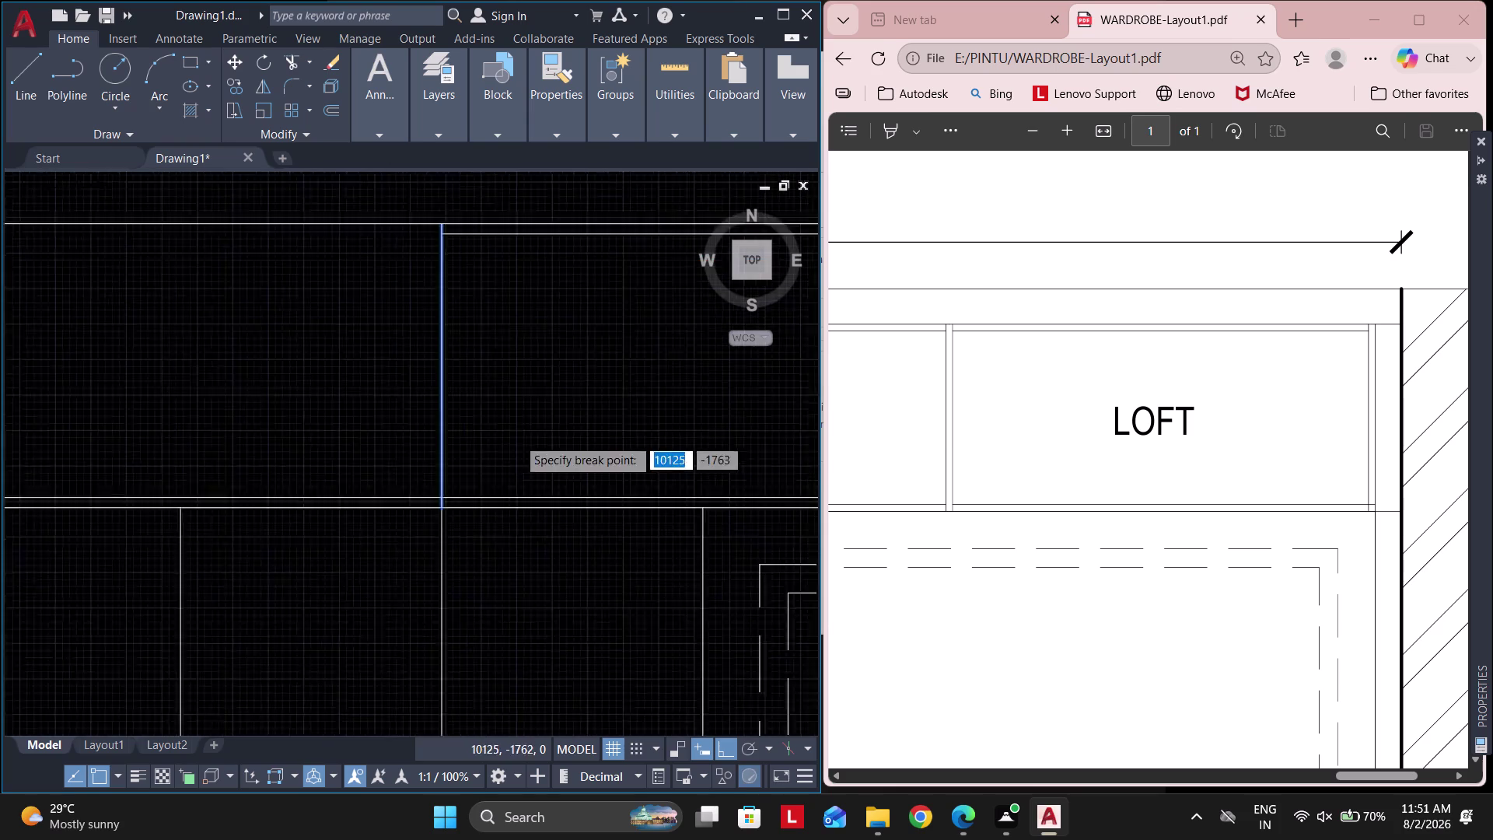
scroll(down, 3)
scroll(up, 3)
scroll(up, 3)
click(602, 435)
key(space)
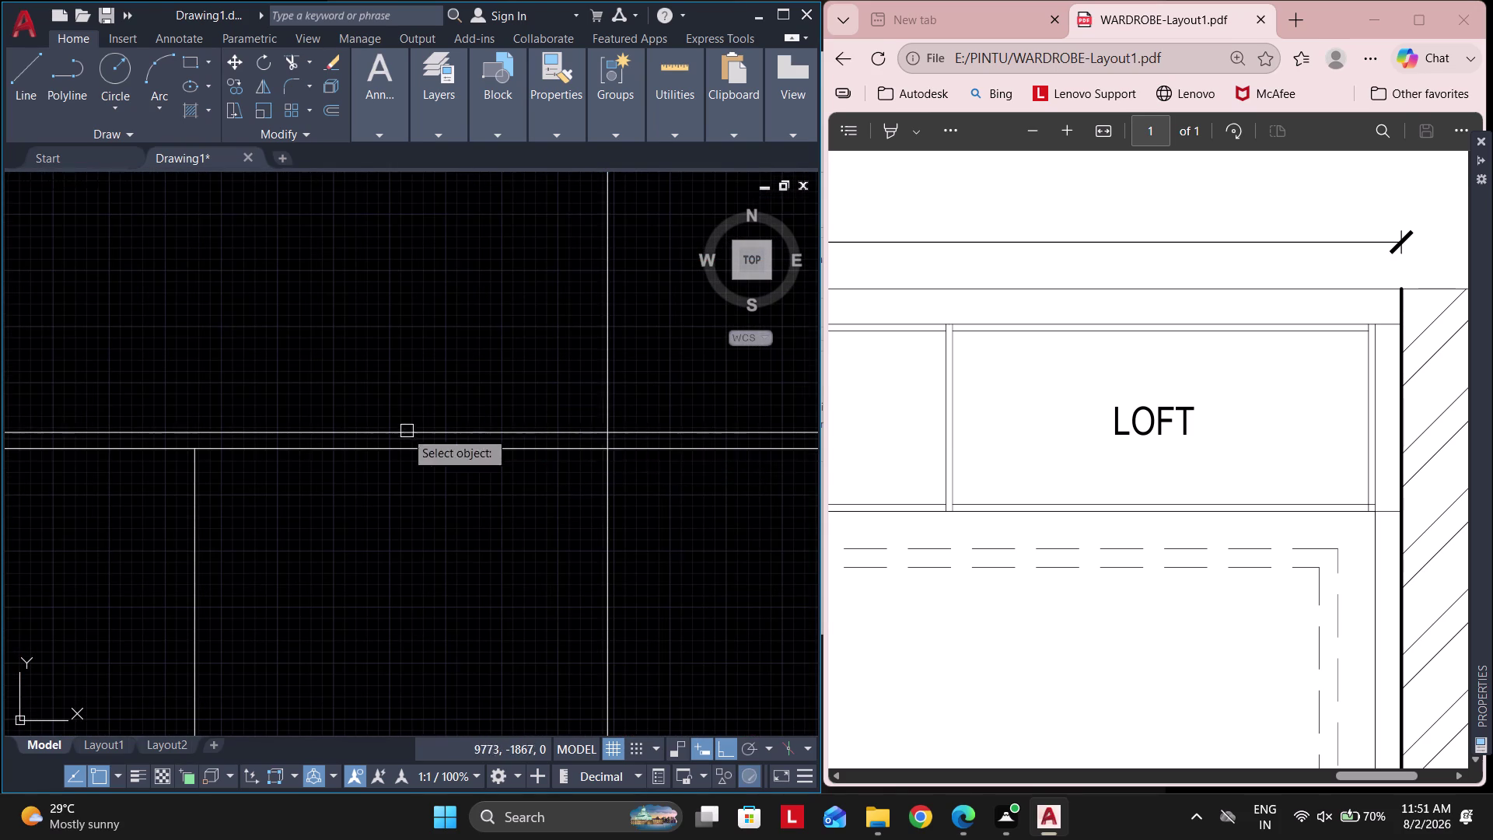
Break the loft shelf line and split another divider where it meets the shelf.
scroll(down, 3)
middle_drag(277, 446, 525, 460)
scroll(up, 3)
click(499, 418)
scroll(up, 3)
click(500, 446)
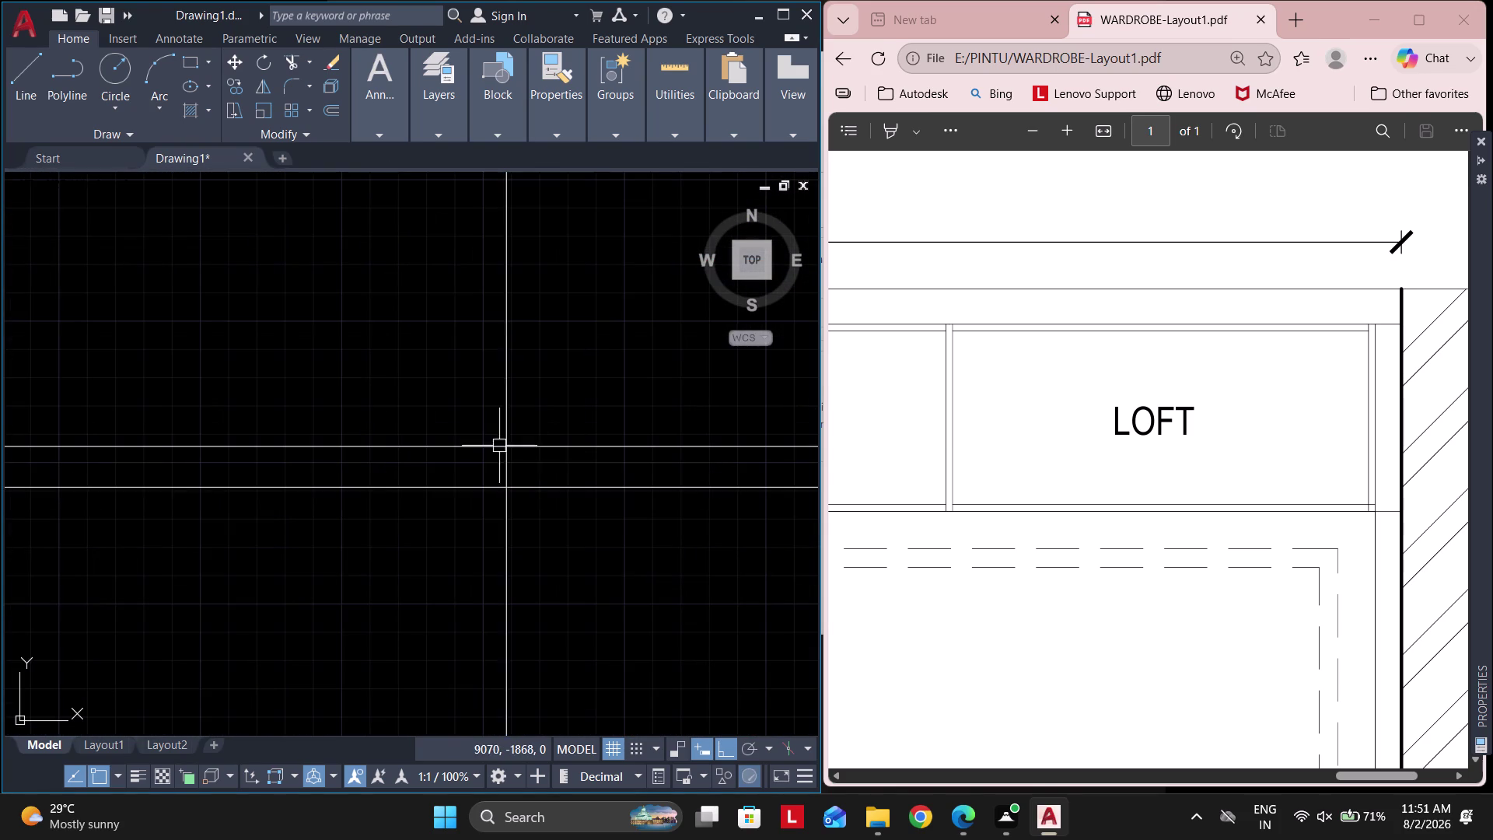
scroll(down, 3)
middle_drag(382, 443, 547, 462)
key(space)
scroll(up, 3)
click(503, 433)
scroll(up, 3)
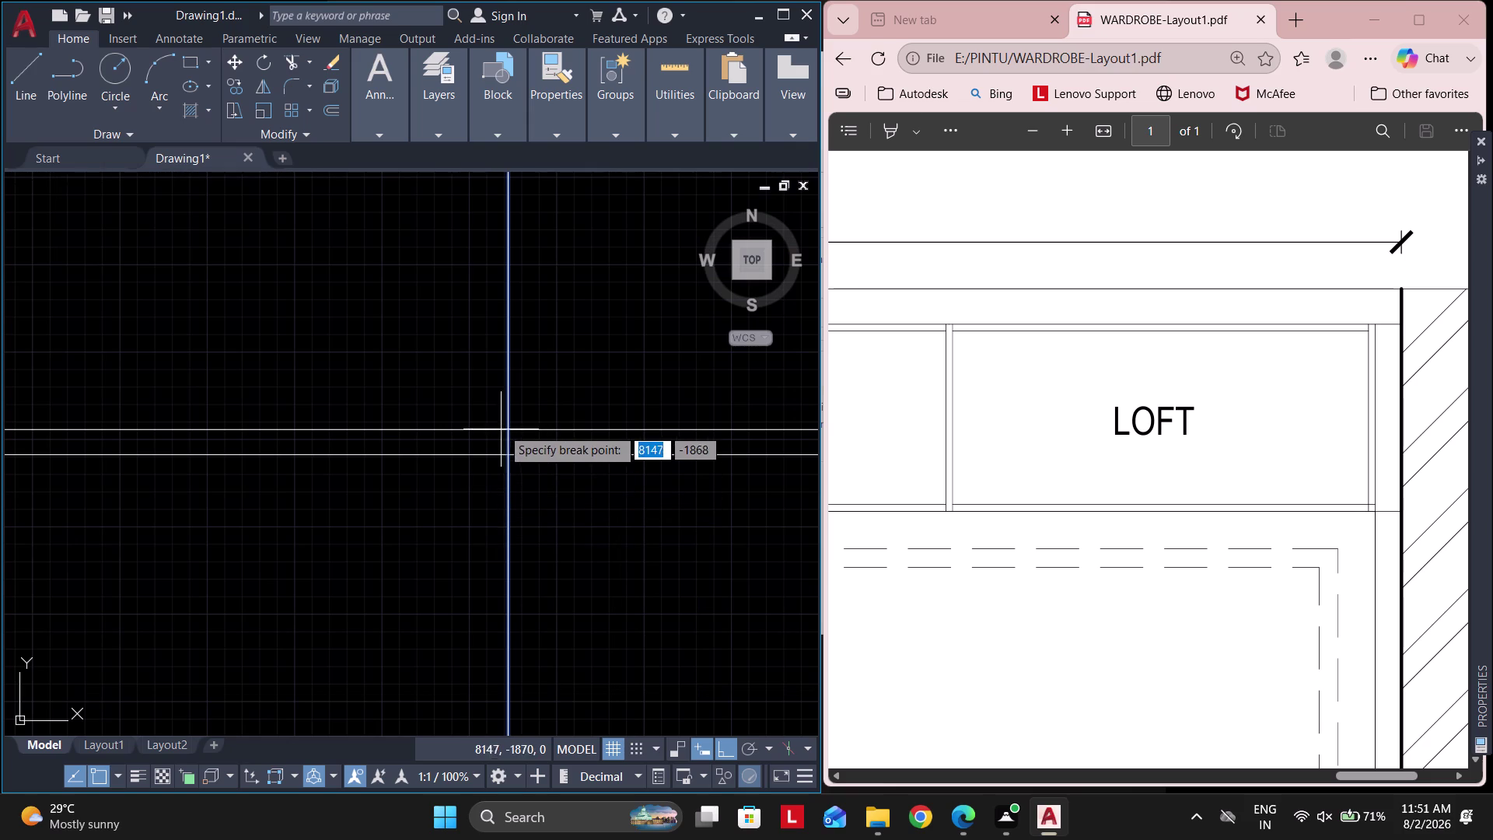
click(505, 432)
scroll(down, 3)
key(Escape)
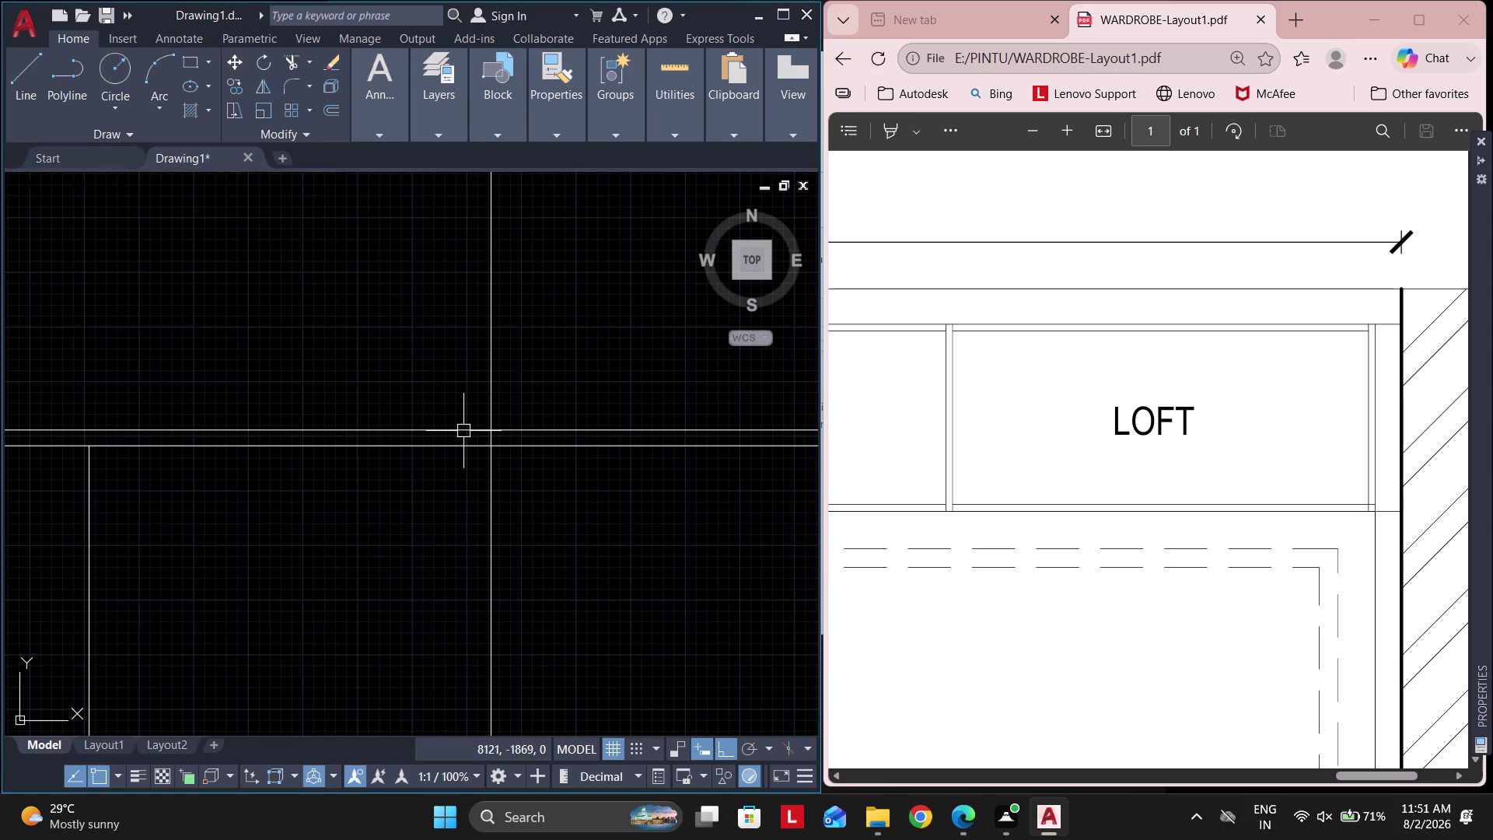
Offset the first loft divider lines by 9.
text(O 9)
key(space)
click(492, 376)
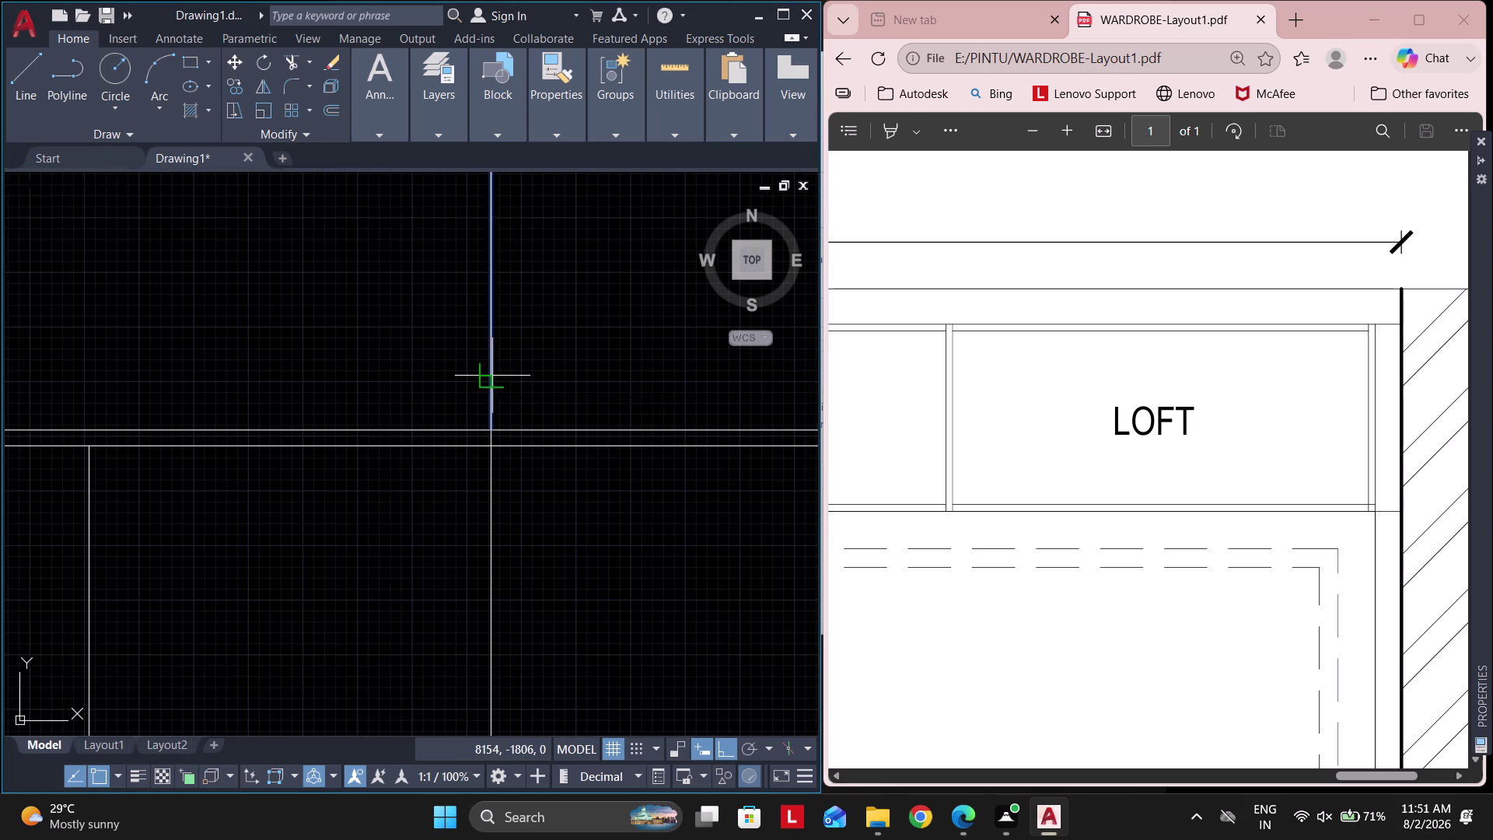
click(461, 372)
scroll(up, 3)
click(481, 370)
click(532, 365)
scroll(down, 3)
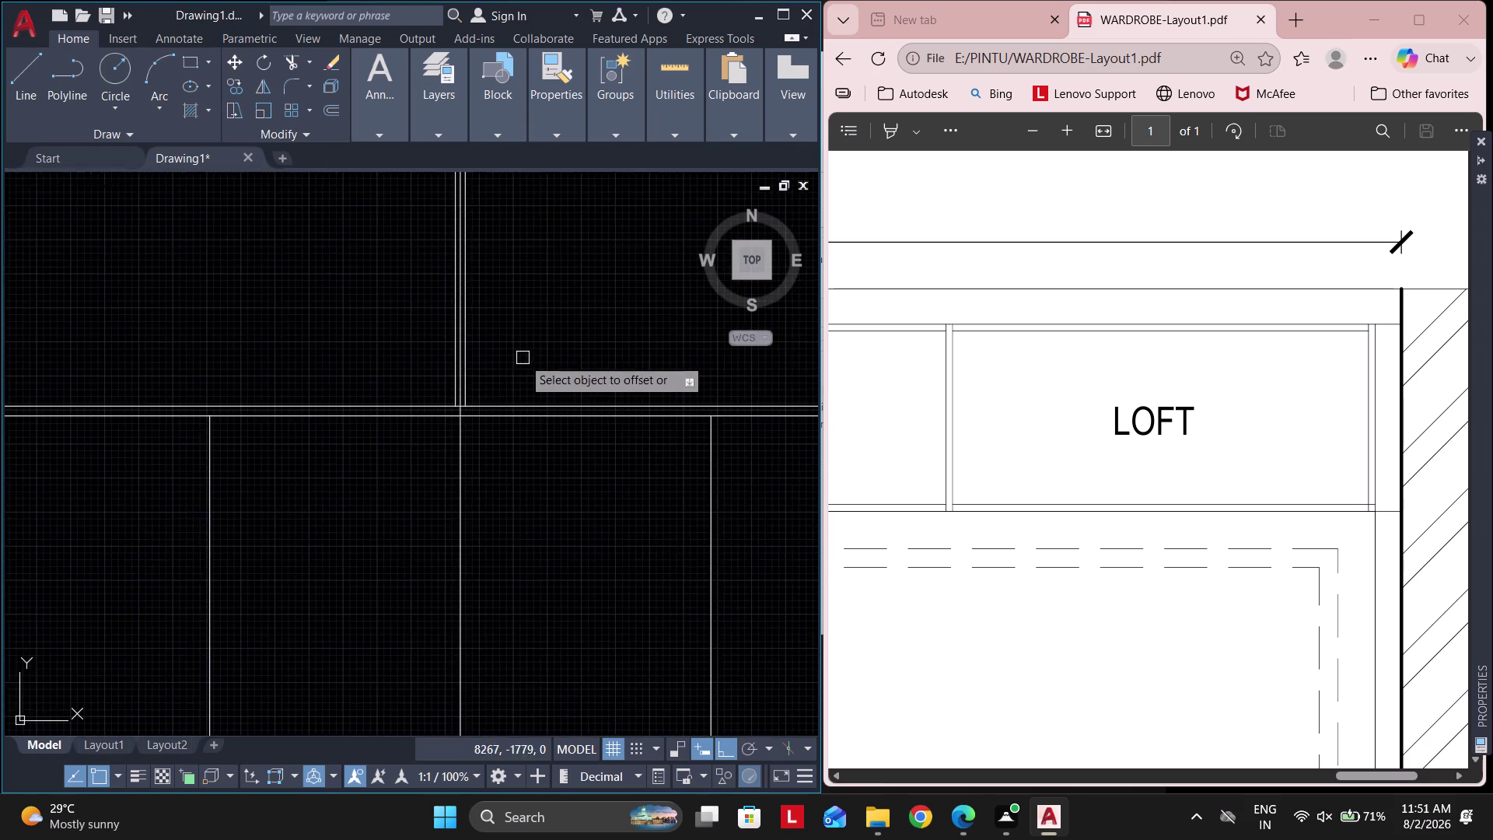
middle_drag(521, 358, 0, 461)
scroll(down, 3)
click(307, 415)
scroll(up, 3)
click(293, 423)
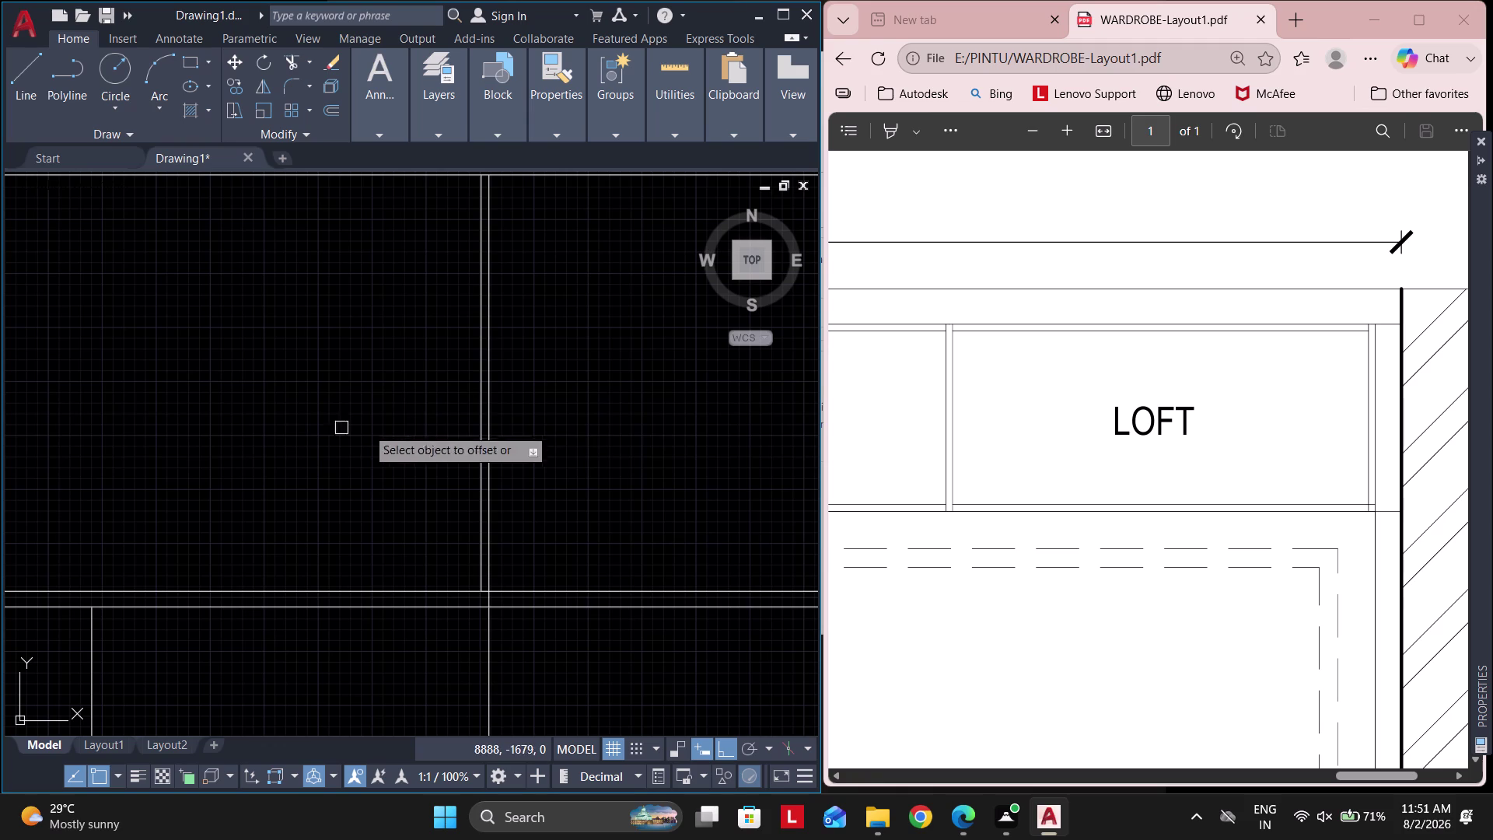
Offset the remaining loft dividers by 9, undoing the last copy.
click(489, 419)
click(580, 415)
scroll(down, 3)
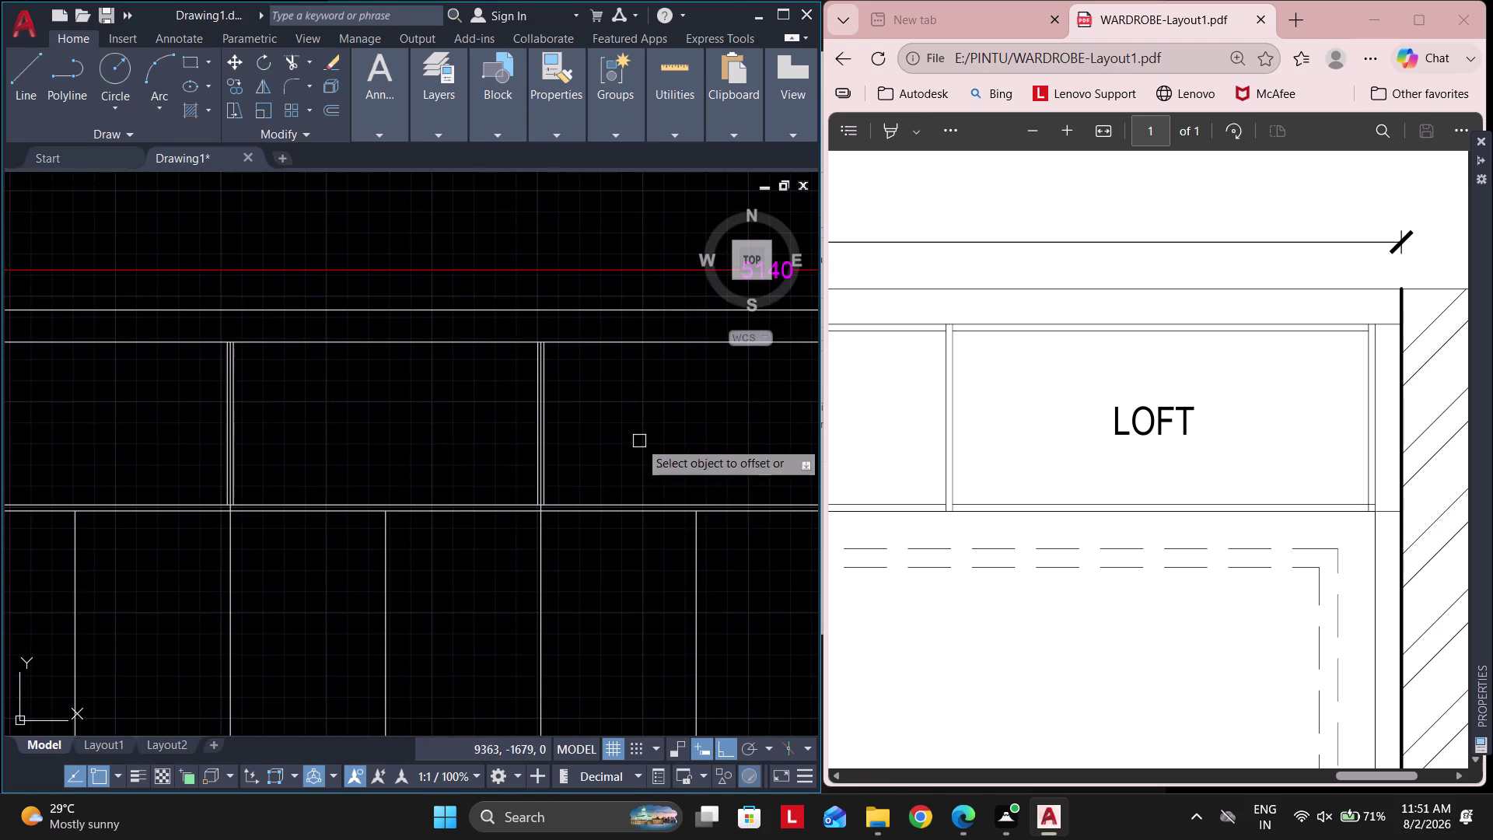
middle_drag(300, 452, 221, 452)
middle_drag(585, 451, 244, 450)
scroll(up, 3)
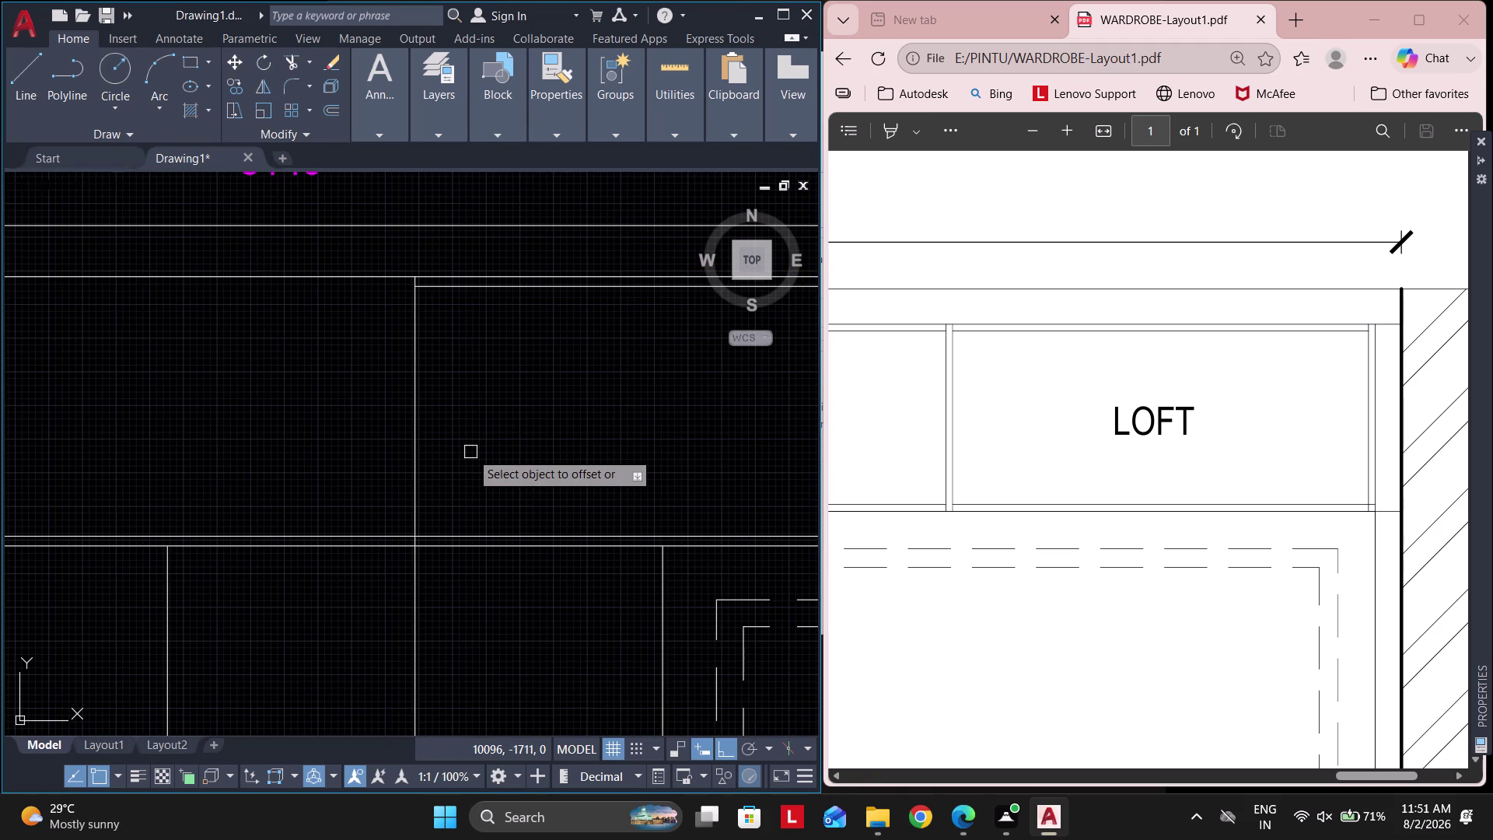
click(417, 423)
click(351, 410)
scroll(up, 3)
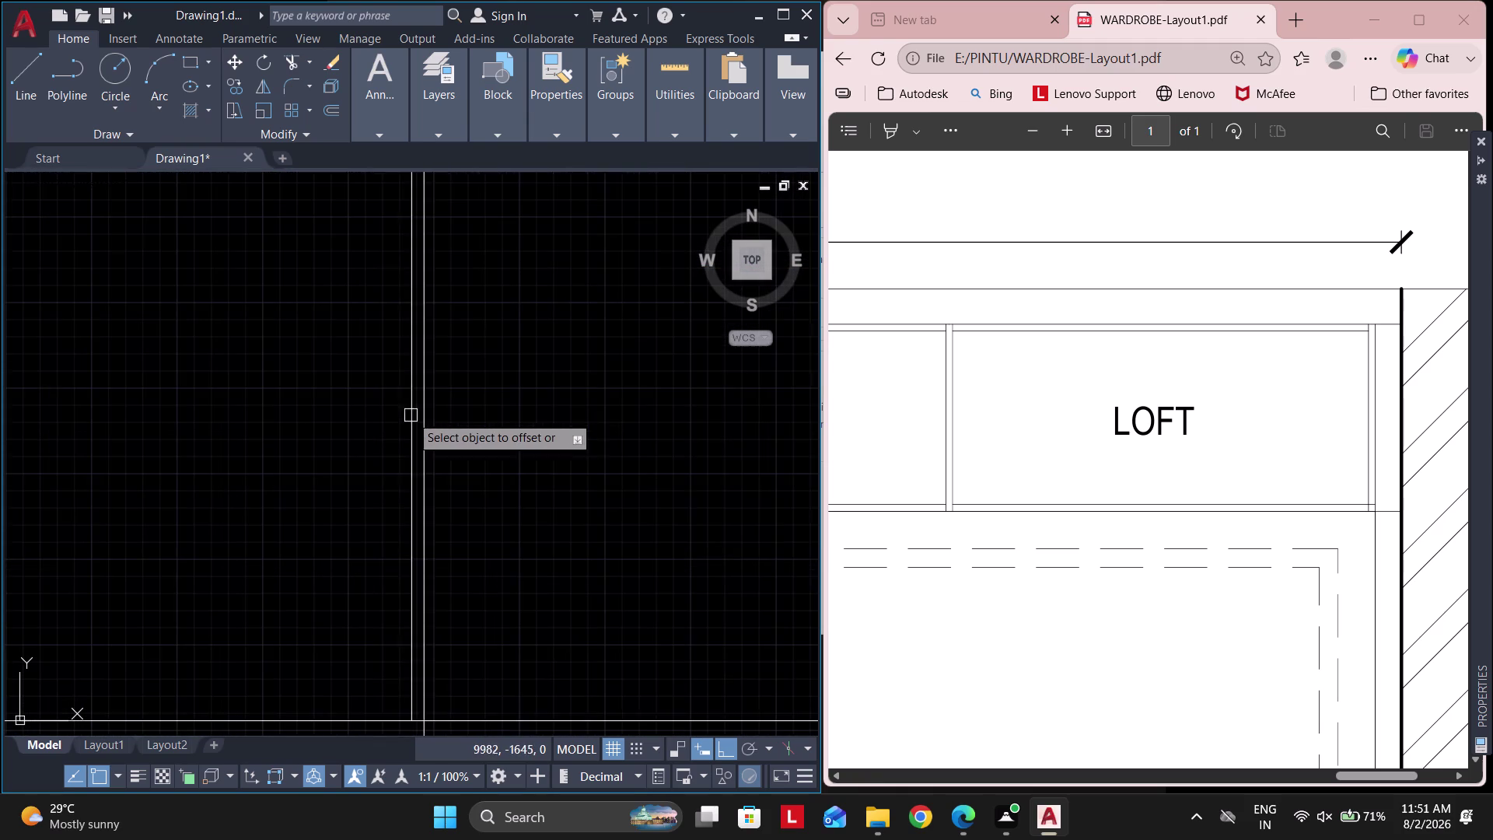
click(425, 417)
click(514, 420)
scroll(down, 3)
middle_drag(409, 357, 446, 412)
click(452, 380)
click(453, 427)
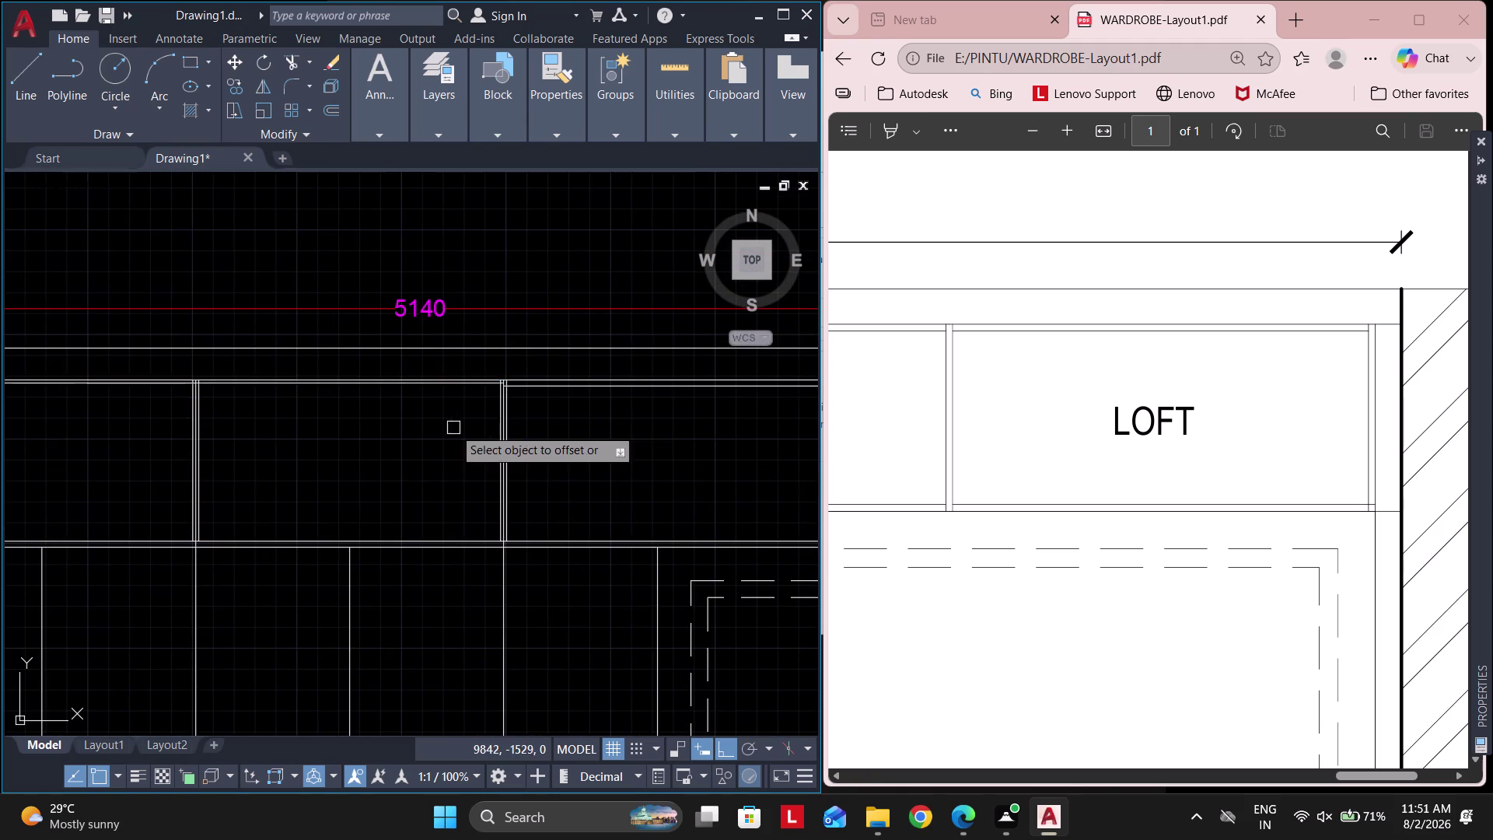
scroll(up, 3)
key(ctrl+z)
key(Escape)
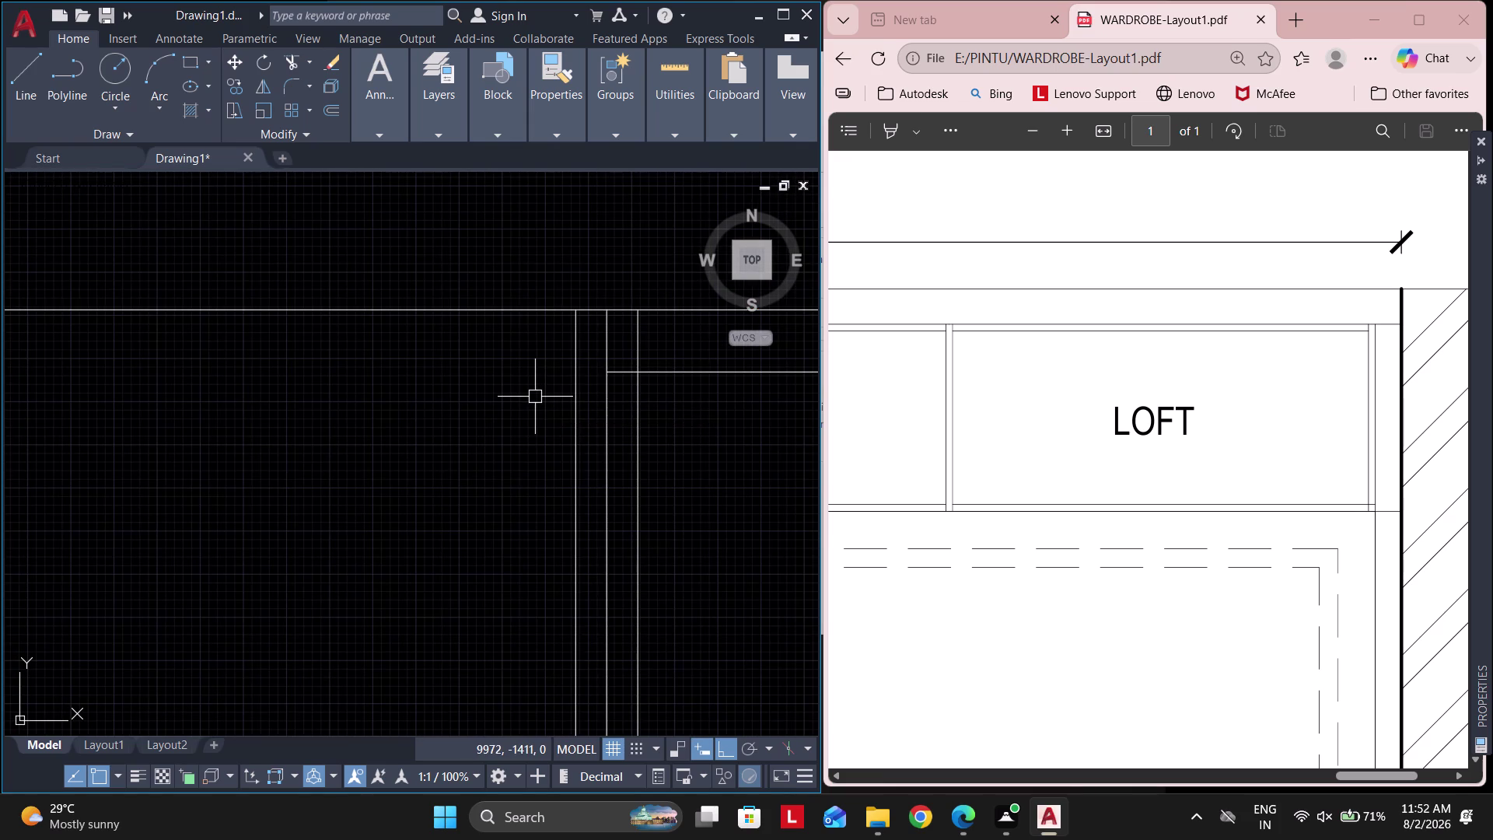
Offset a vertical loft divider by 18 and delete a stray line.
text(O 18)
key(space)
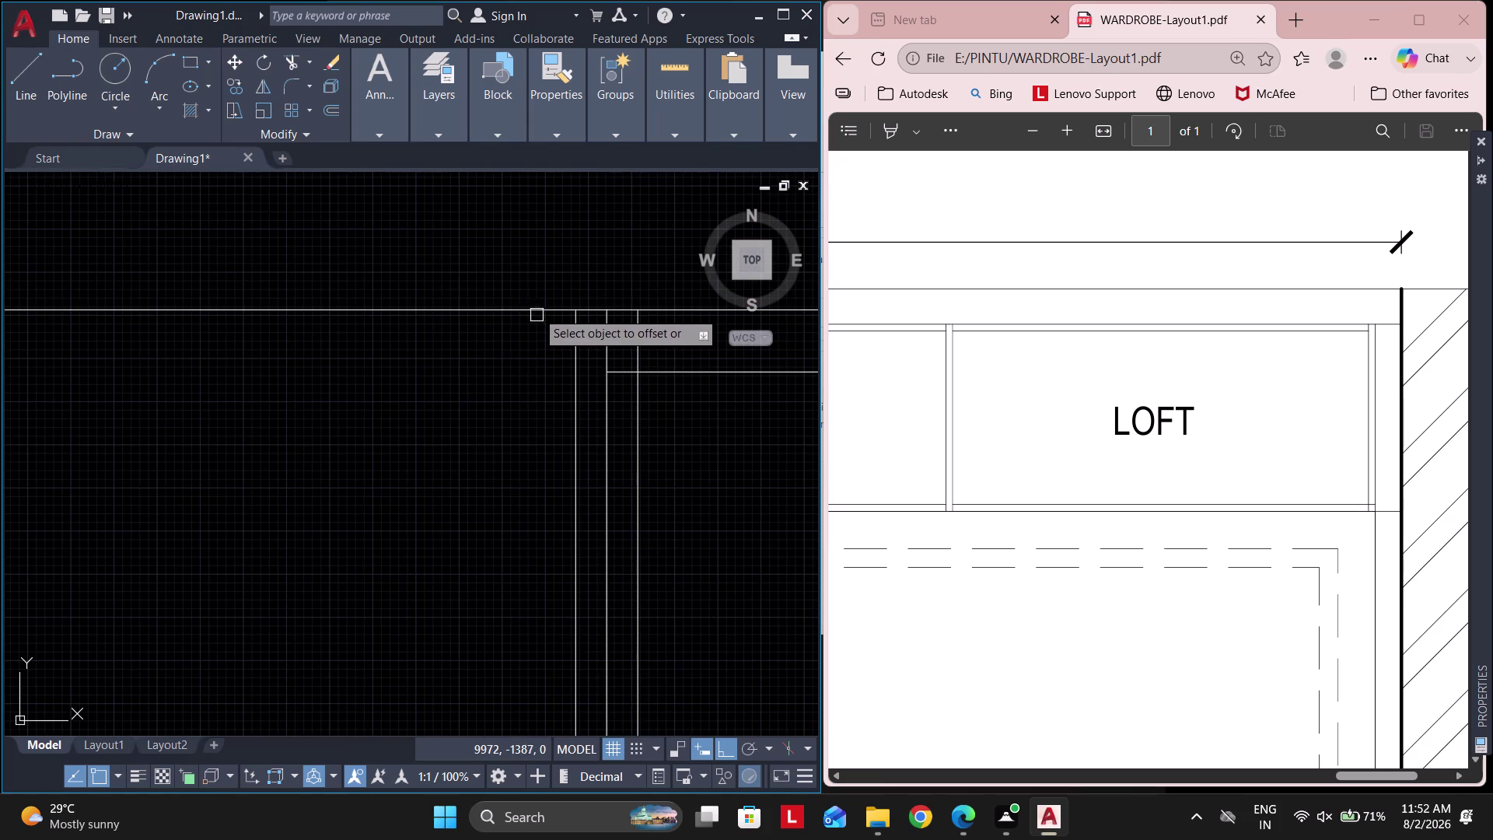
click(534, 306)
click(527, 419)
key(Escape)
scroll(down, 3)
key(Escape)
click(598, 408)
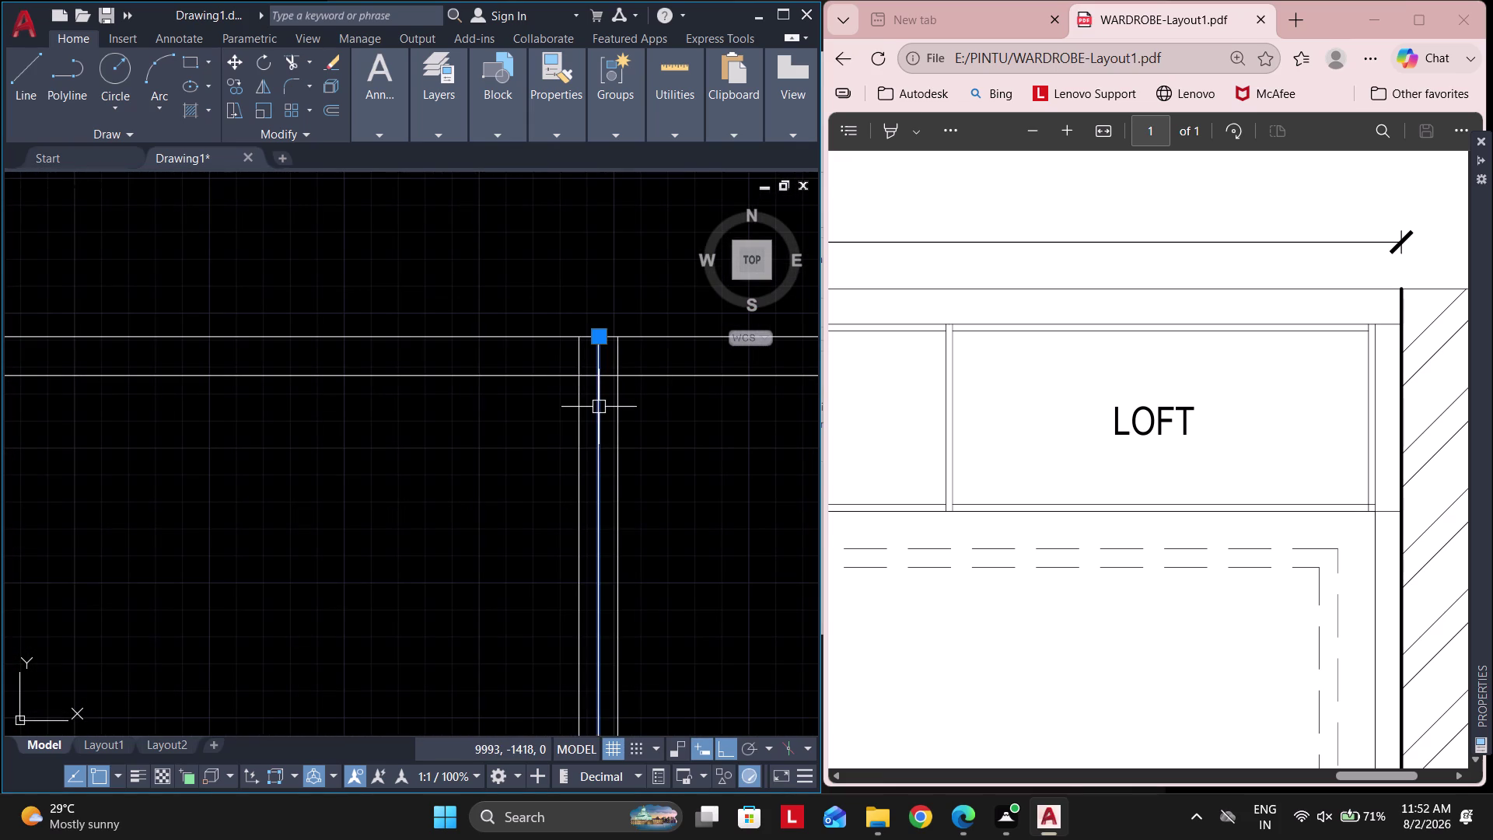
key(Delete)
Start trimming the loft lines with a fence selection.
text(TR)
key(space)
click(597, 366)
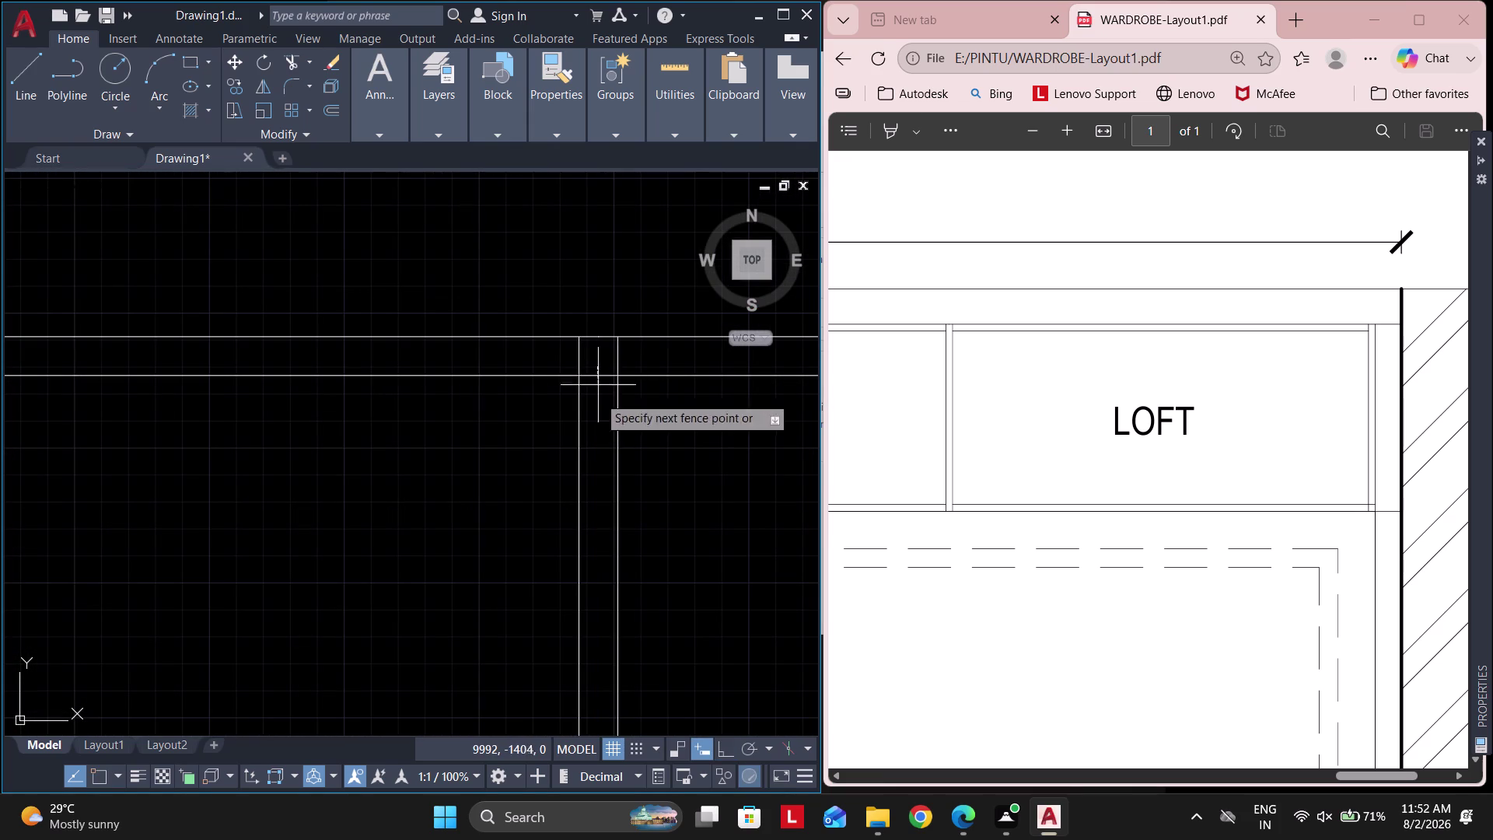
Fence-trim the overlapping line ends at the first loft junctions.
click(595, 460)
scroll(down, 3)
scroll(up, 3)
drag(598, 457, 612, 611)
scroll(down, 3)
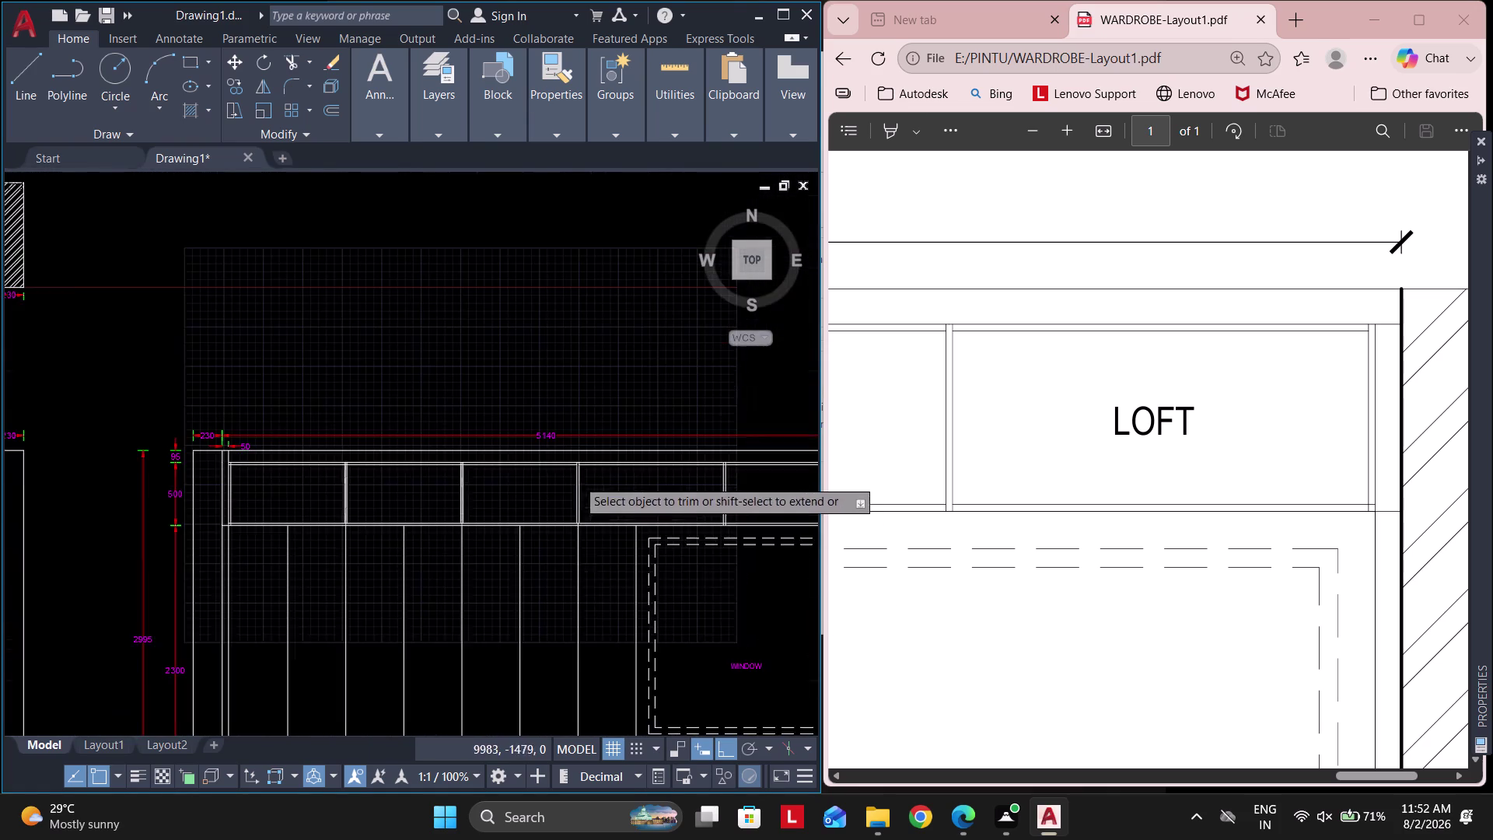
middle_drag(580, 571, 587, 487)
scroll(up, 3)
scroll(up, 3)
click(555, 305)
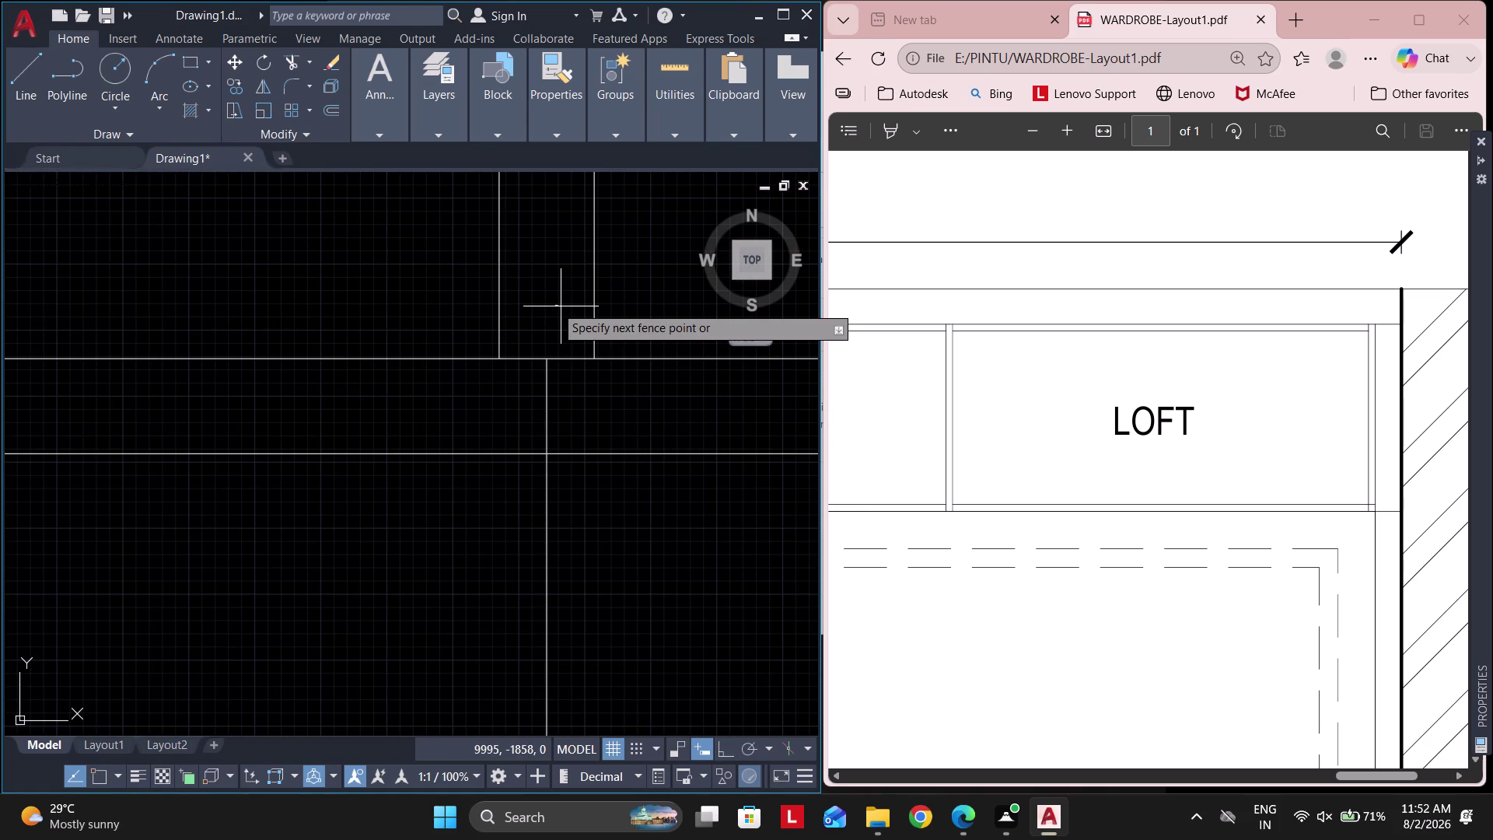
drag(570, 331, 584, 402)
key(Escape)
Try an extend (EX) across the loft partition lines, then cancel it.
key(e)
key(x)
key(space)
drag(442, 296, 750, 306)
key(Escape)
Trim (TR) excess segments and a stray segment along the loft top.
text(TR)
key(space)
drag(559, 326, 558, 314)
scroll(down, 3)
middle_drag(464, 409, 598, 525)
scroll(down, 3)
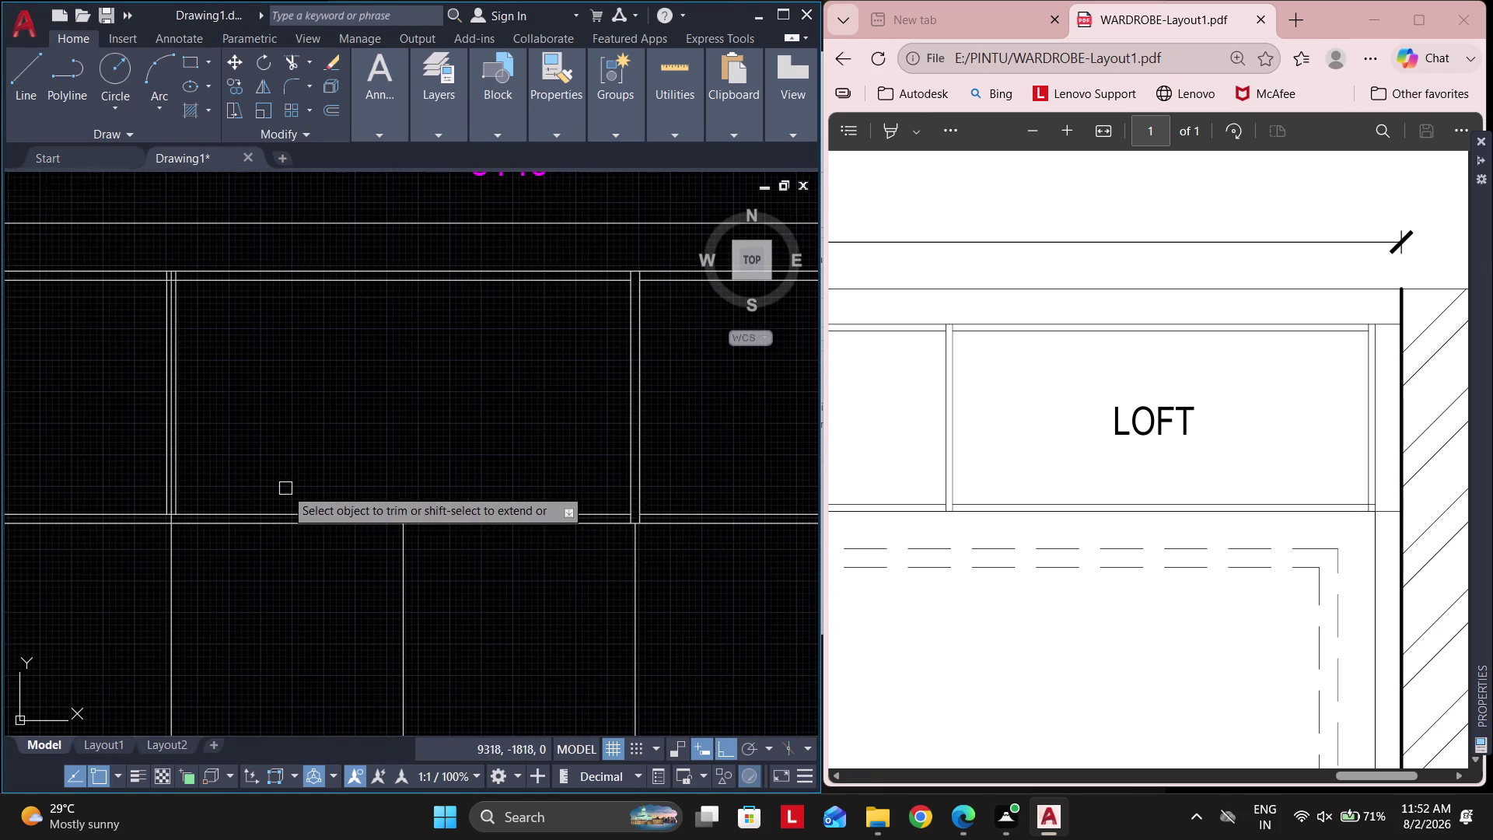
middle_drag(269, 486, 422, 500)
scroll(up, 3)
click(357, 213)
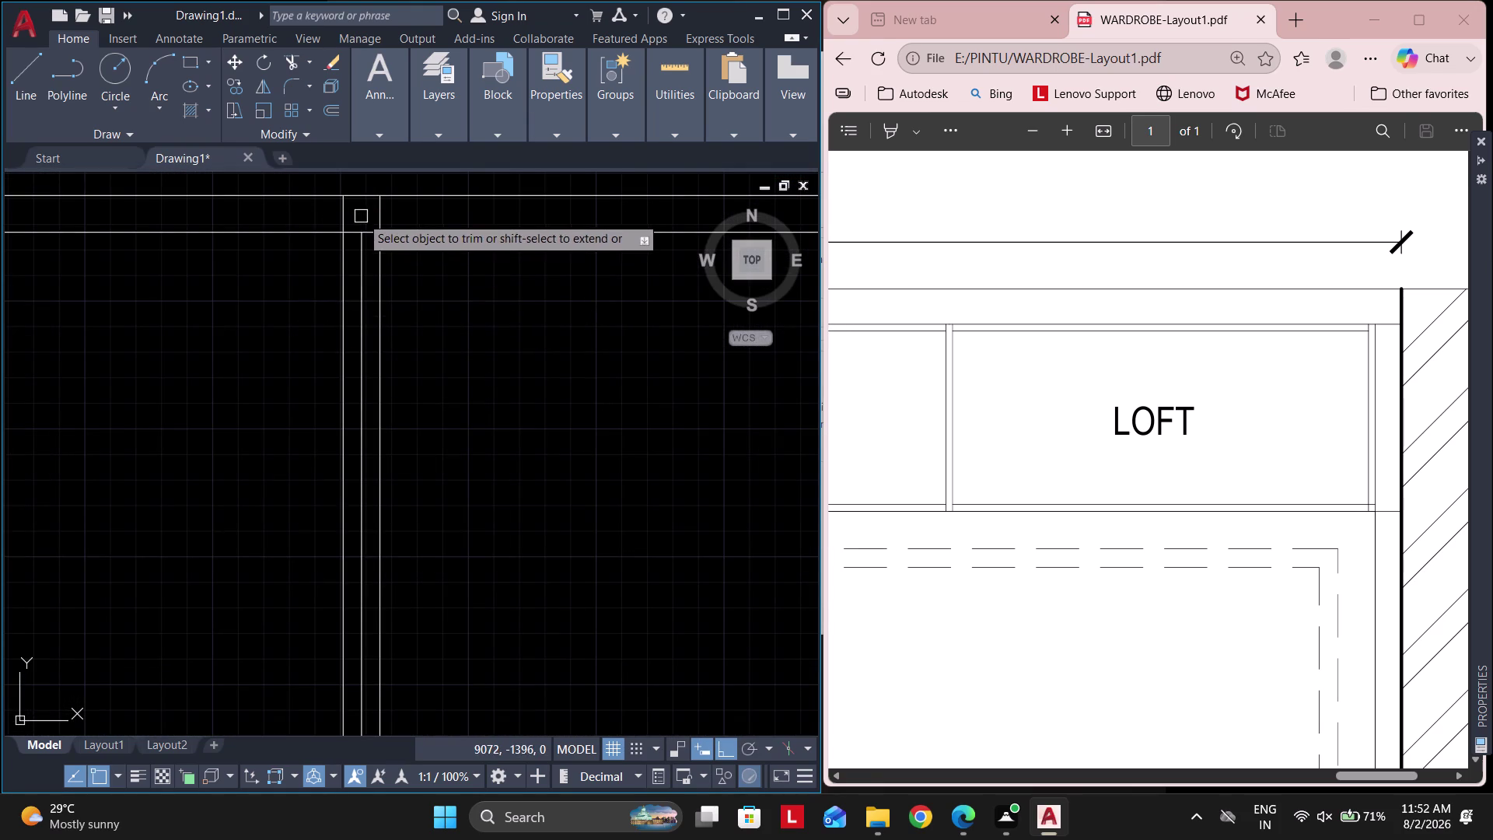
drag(360, 216, 368, 259)
key(Escape)
Trim the partition line ends at the loft top, then move to the partition's lower end.
key(space)
scroll(up, 3)
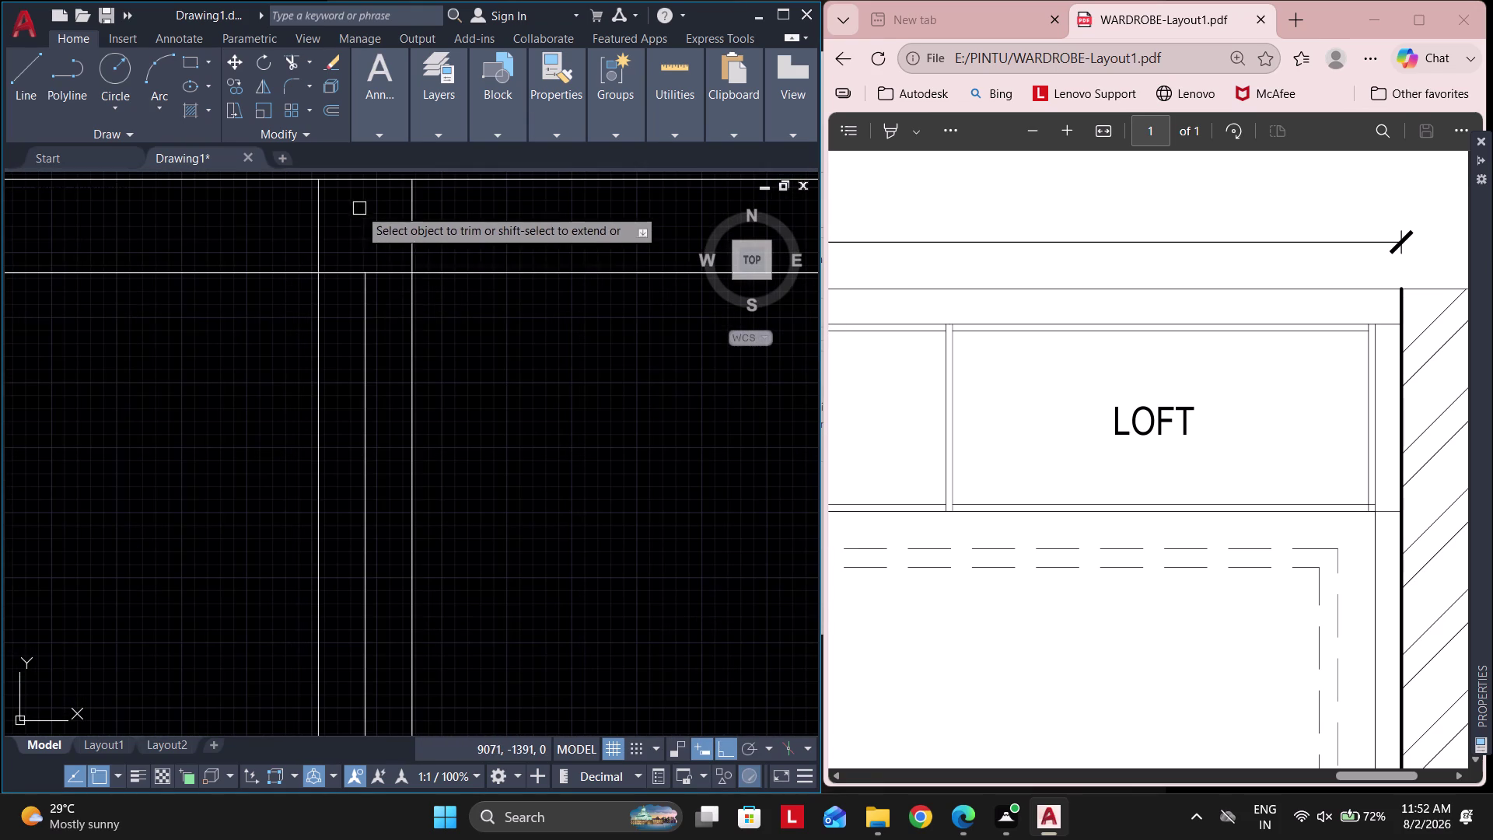
drag(367, 231, 347, 246)
scroll(down, 3)
middle_drag(334, 443, 382, 259)
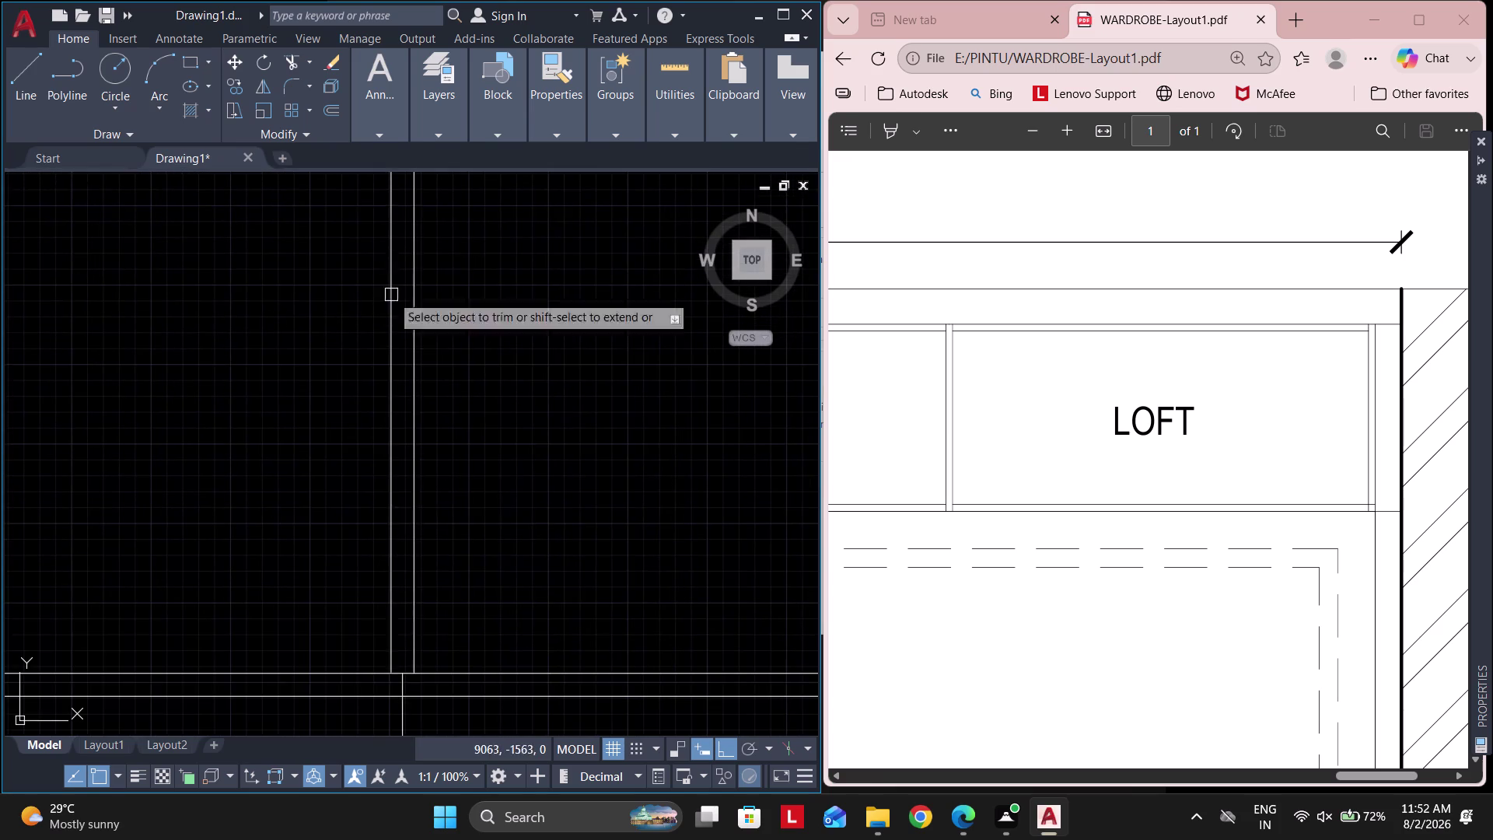
middle_drag(377, 637, 470, 396)
scroll(up, 3)
key(Escape)
middle_drag(447, 412, 431, 426)
key(Escape)
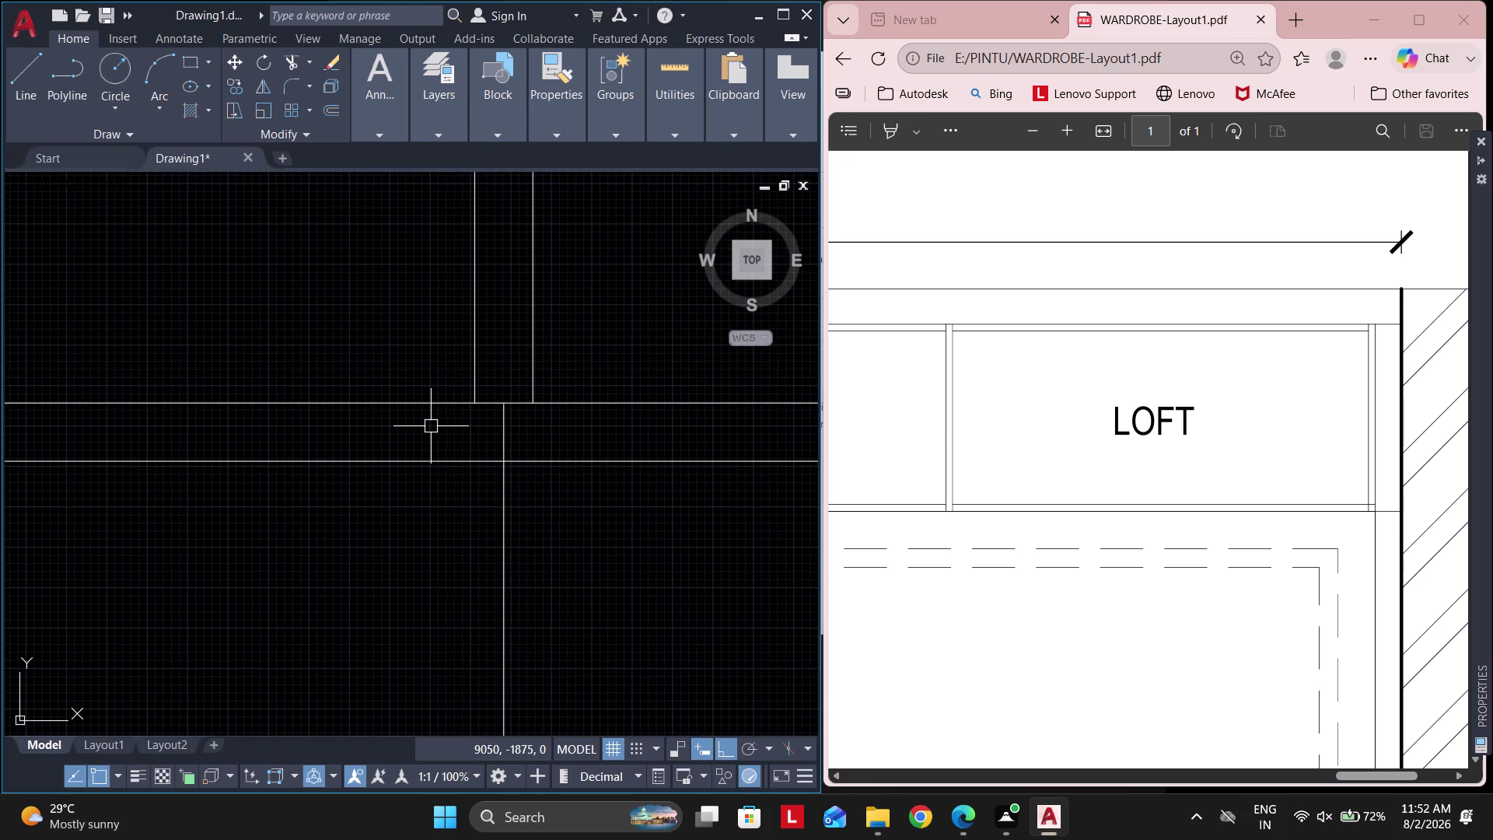
Extend (EX) the partition lines down to the loft bottom line.
text(EX)
key(space)
drag(368, 328, 632, 326)
key(Escape)
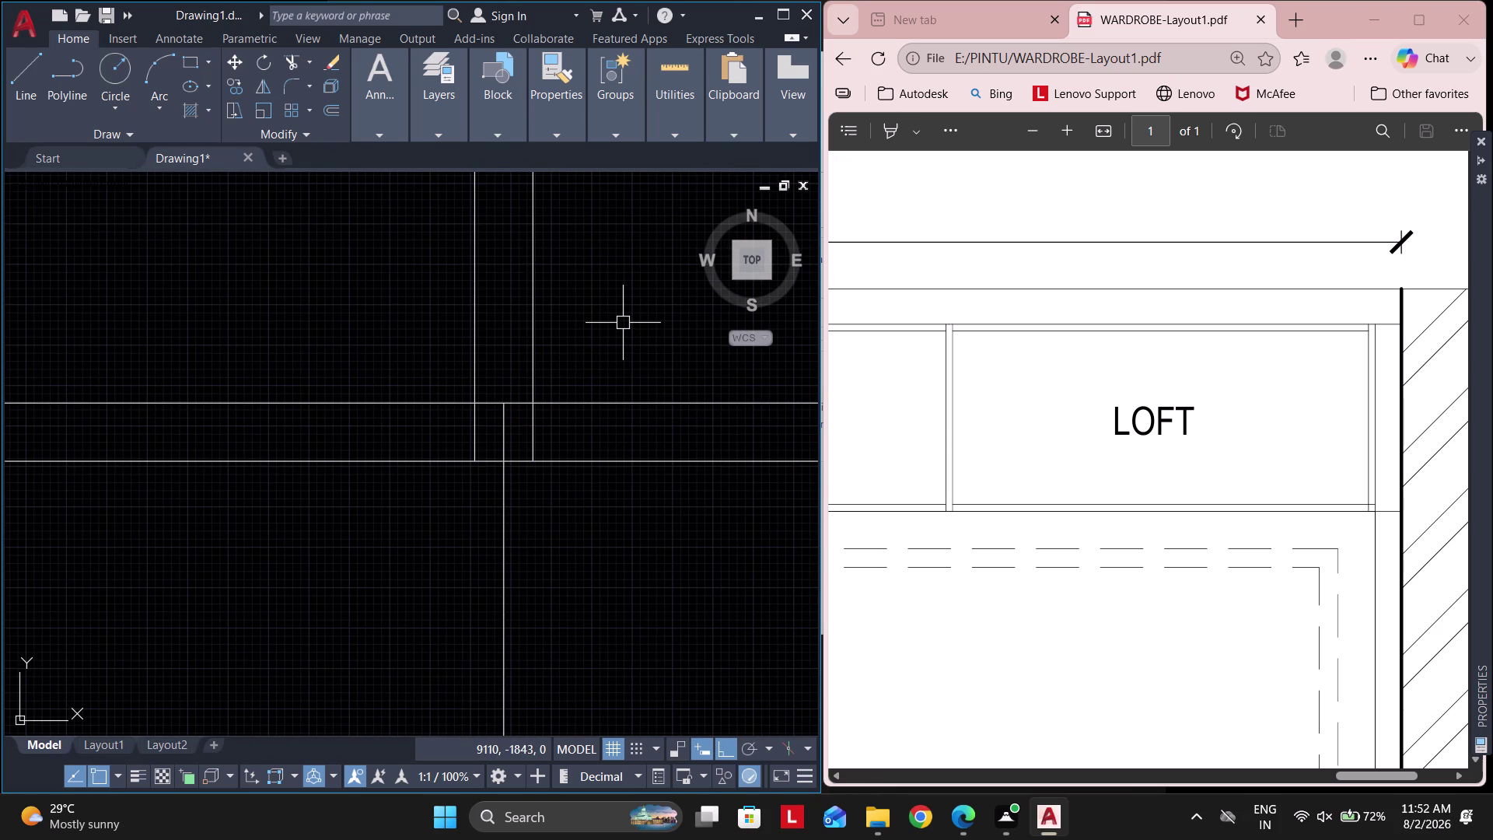
Trim the short partition line at the loft edge, then move to the next junction.
key(t)
key(r)
key(space)
drag(506, 362, 501, 389)
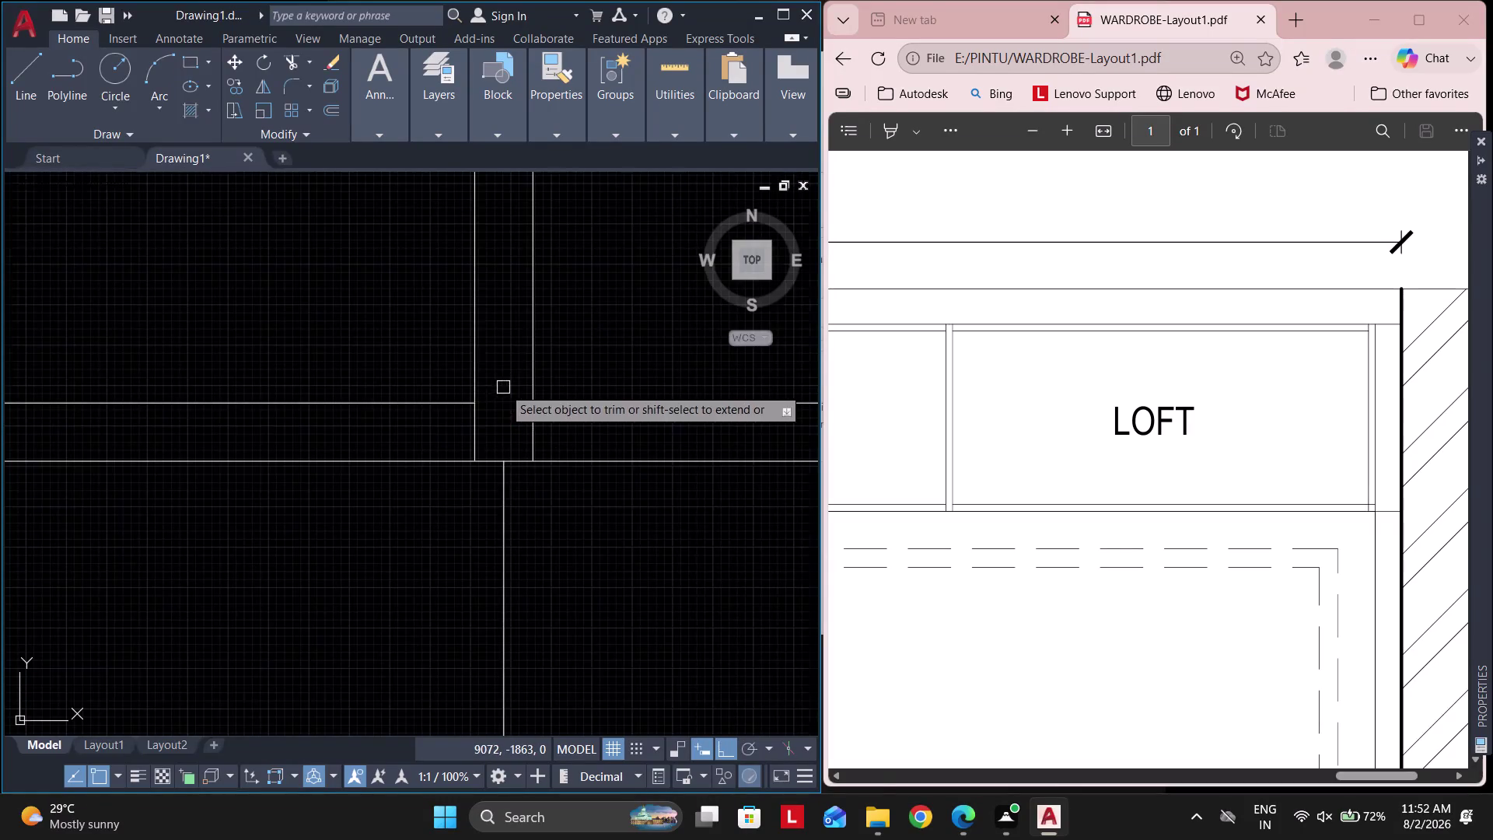
scroll(down, 3)
key(Escape)
scroll(down, 3)
middle_drag(411, 392, 532, 445)
scroll(up, 3)
key(Escape)
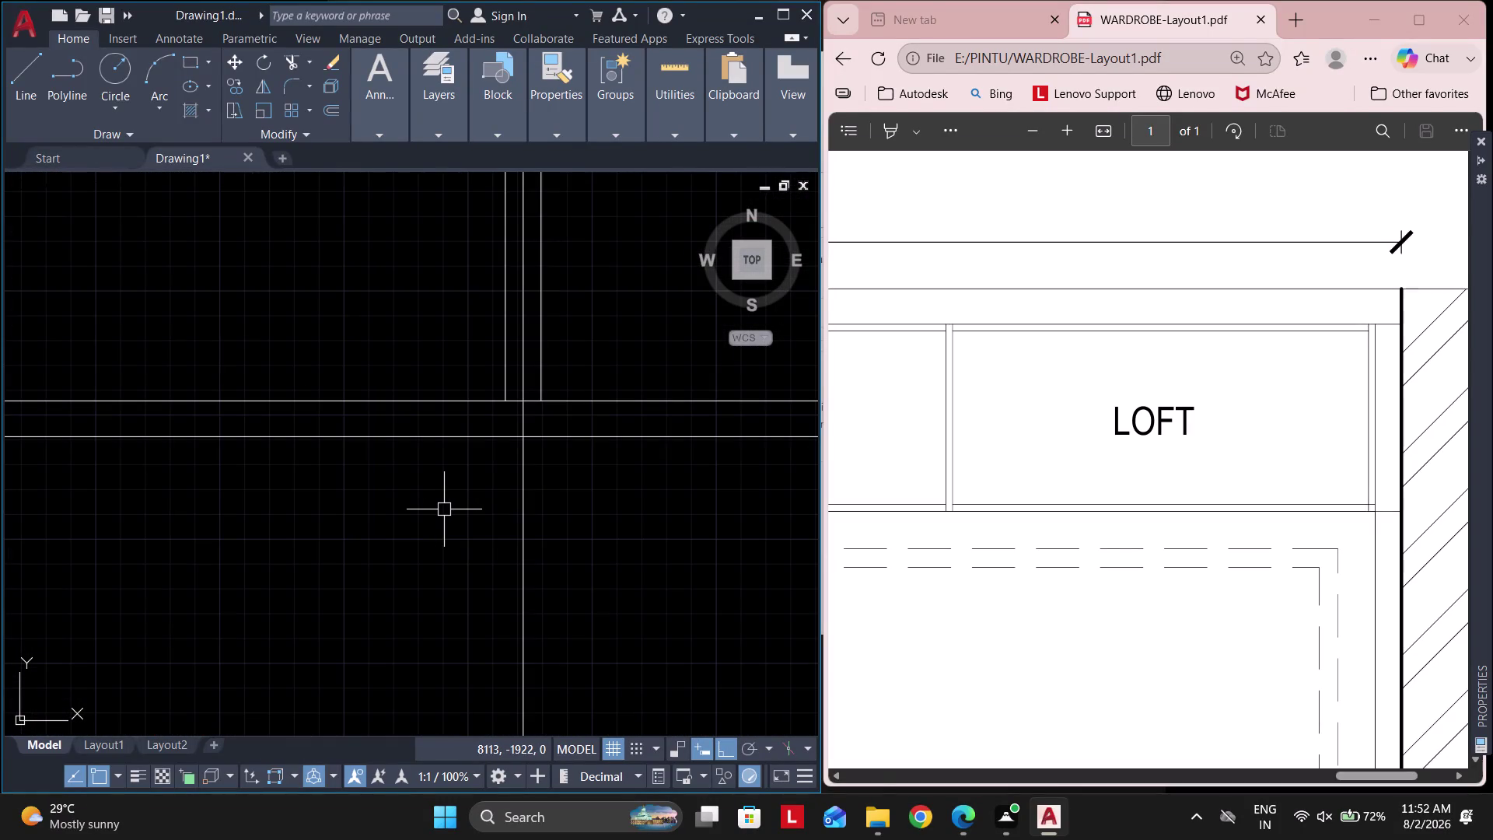
key(e)
key(Escape)
Extend the remaining partition line ends to the loft bottom.
text(EX)
key(space)
drag(421, 342, 509, 338)
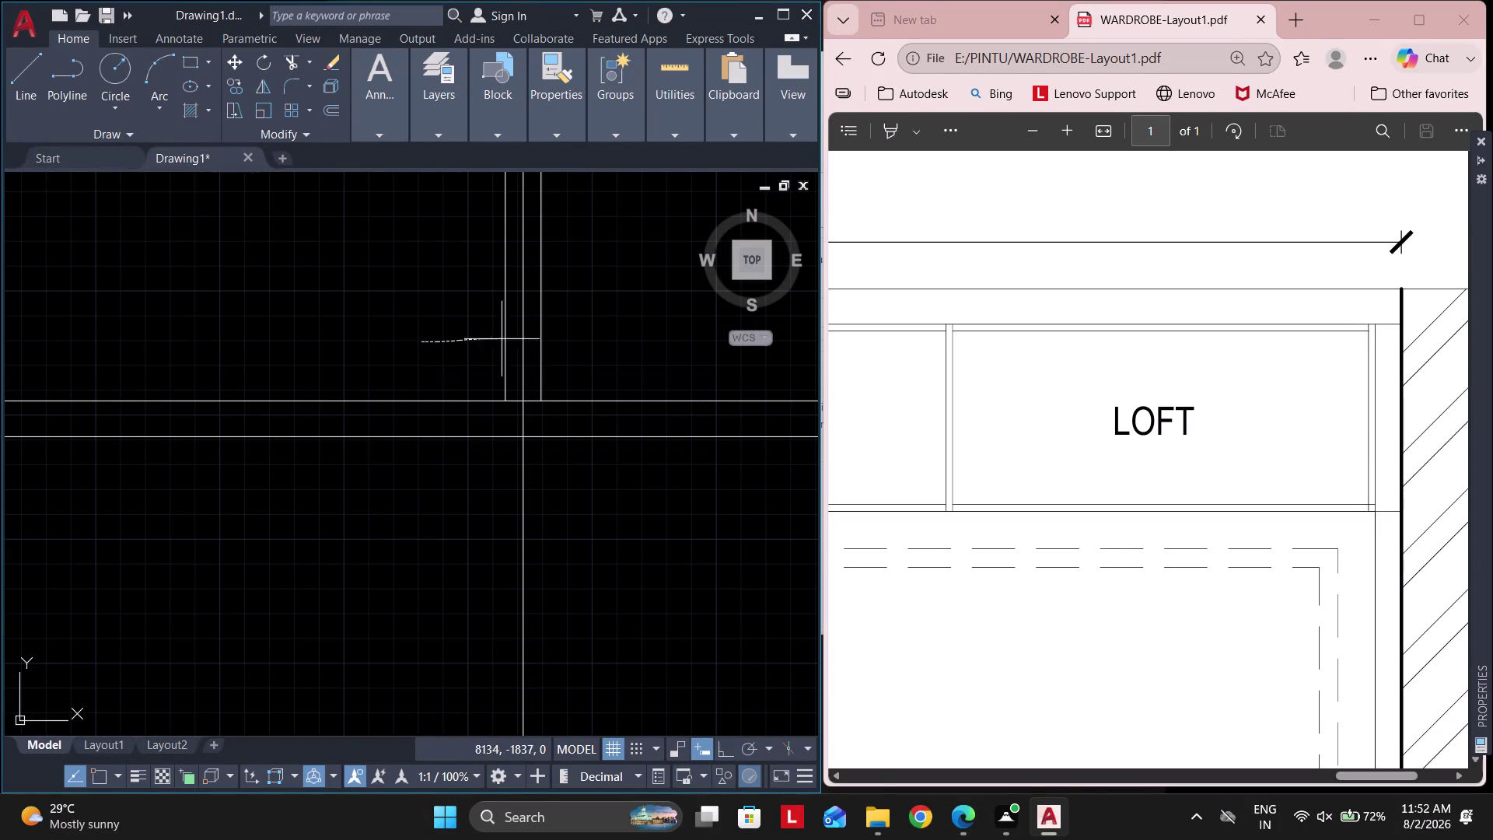
drag(510, 339, 556, 344)
key(Escape)
Fence-trim the overlapping segments where a partition meets the loft.
key(t)
key(r)
key(space)
scroll(up, 3)
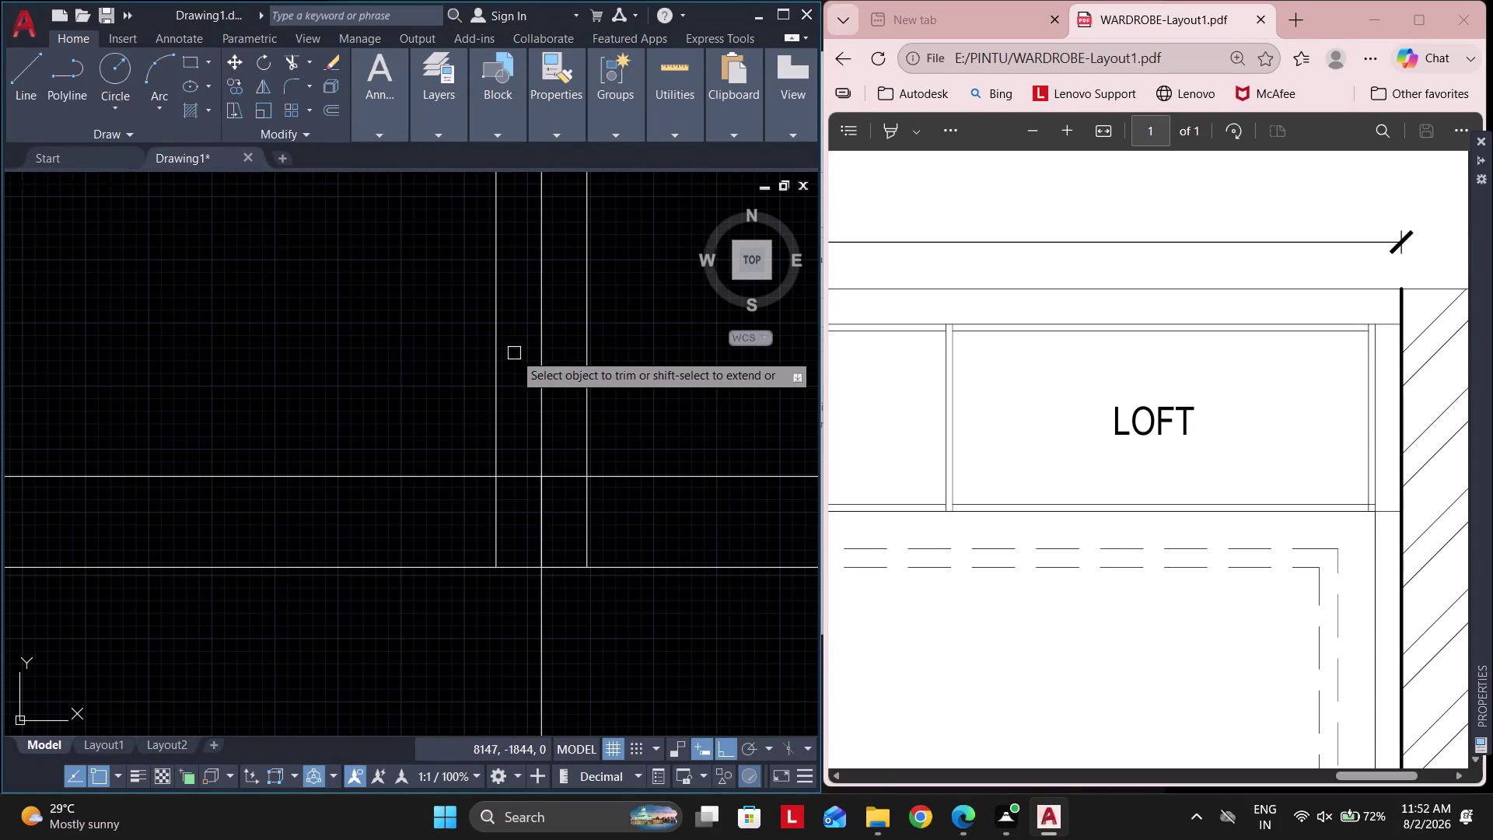
drag(517, 355, 525, 441)
scroll(down, 3)
Trim the excess line at the loft top edge and exit the command.
middle_drag(510, 412, 525, 619)
scroll(down, 3)
scroll(up, 3)
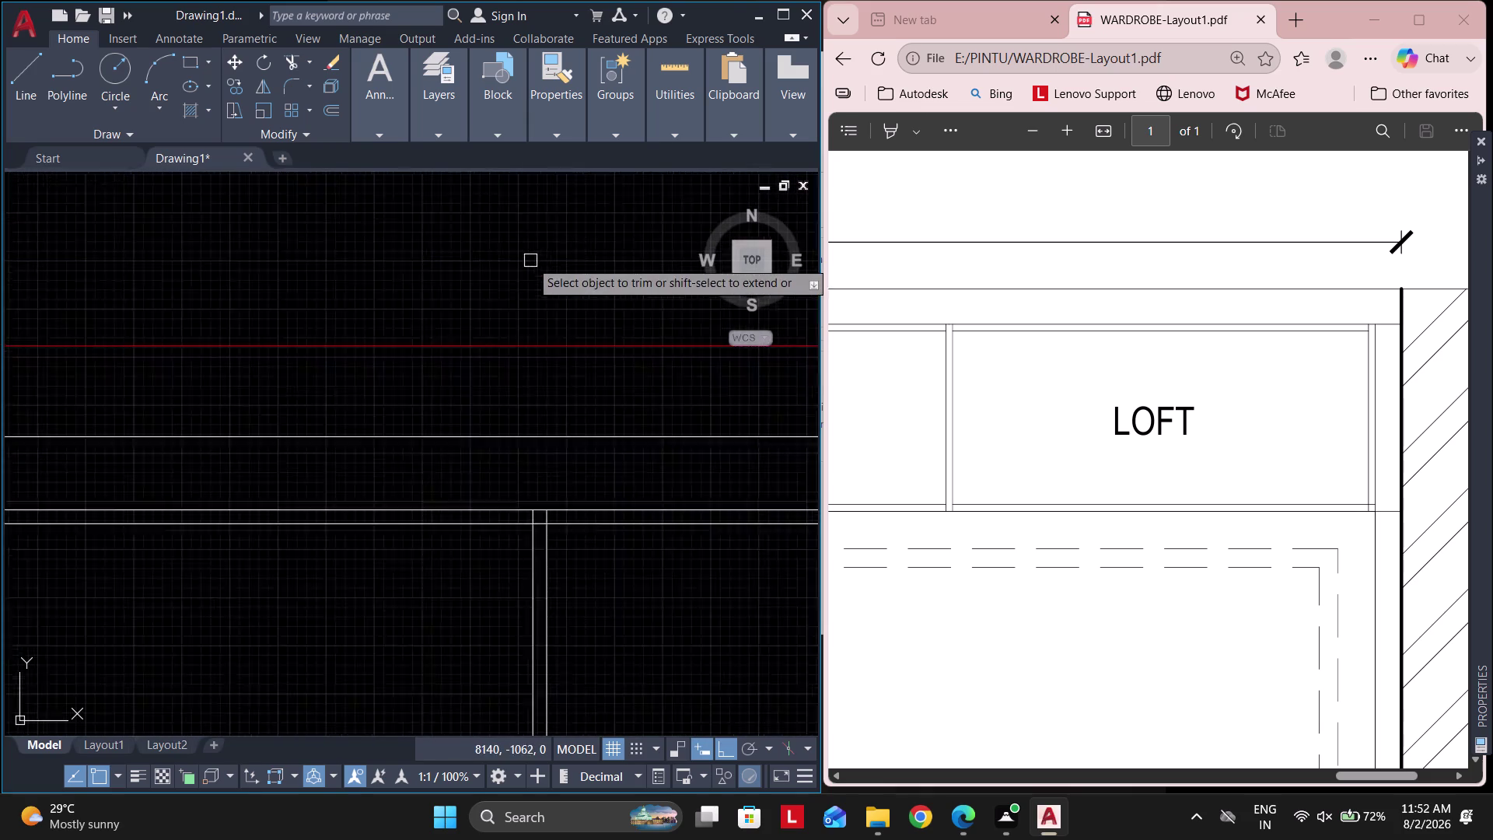
scroll(up, 3)
drag(598, 424, 631, 585)
scroll(down, 3)
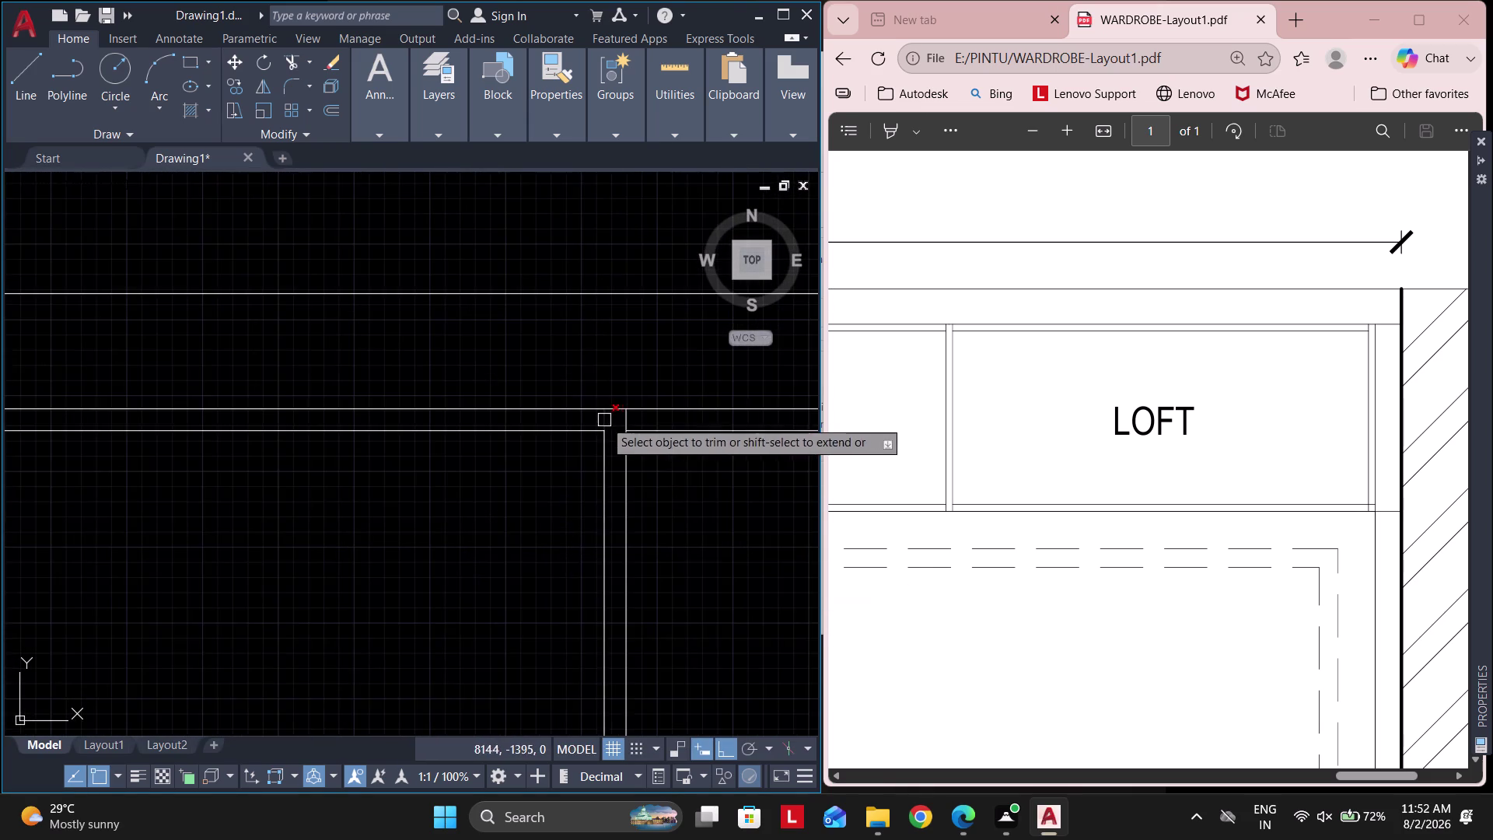
middle_drag(616, 445, 512, 353)
key(Escape)
key(Escape)
key(Escape)
key(Escape)
scroll(down, 3)
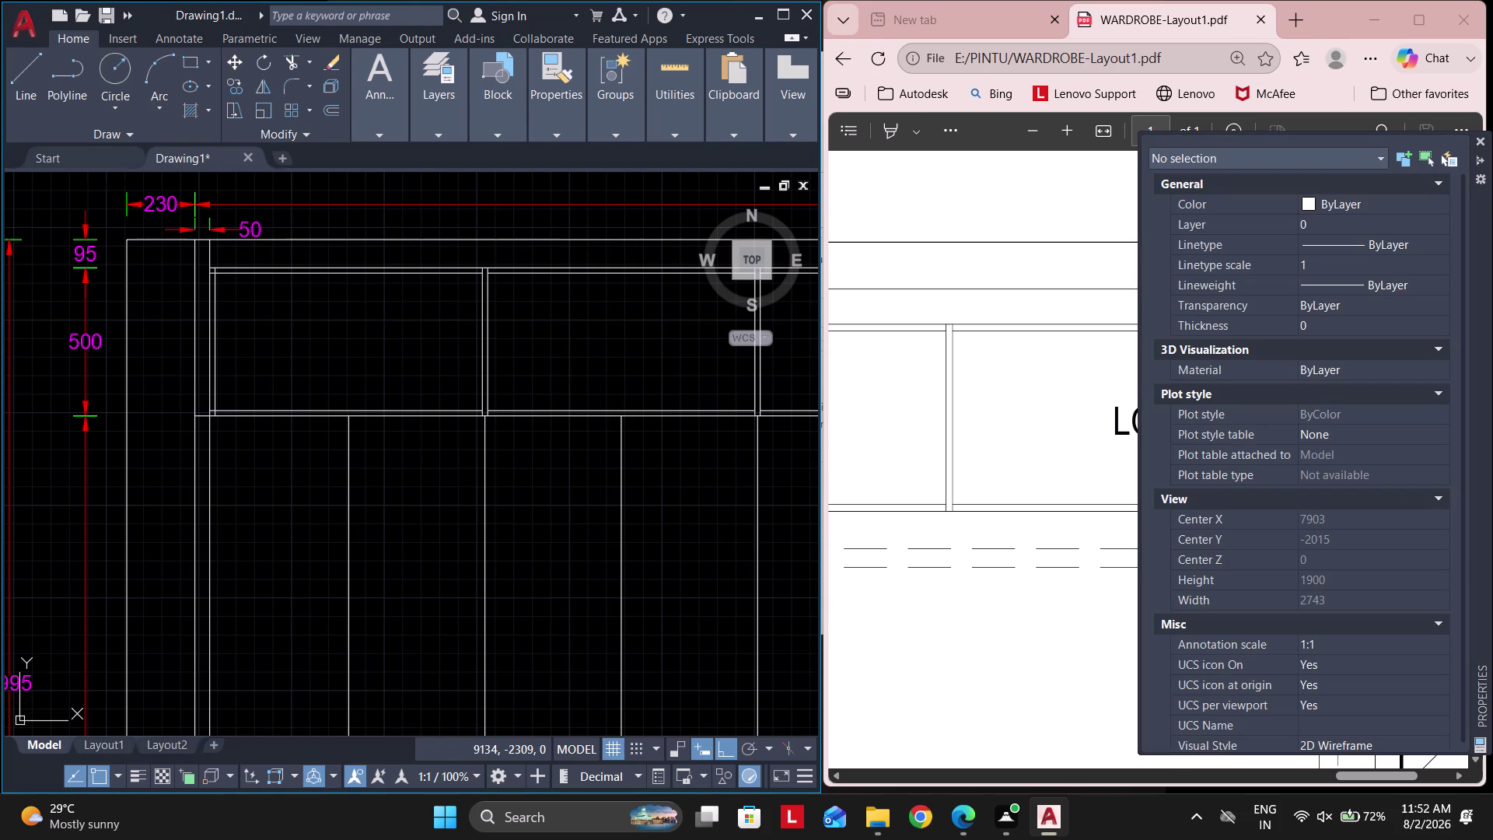
scroll(down, 3)
scroll(down, 3)
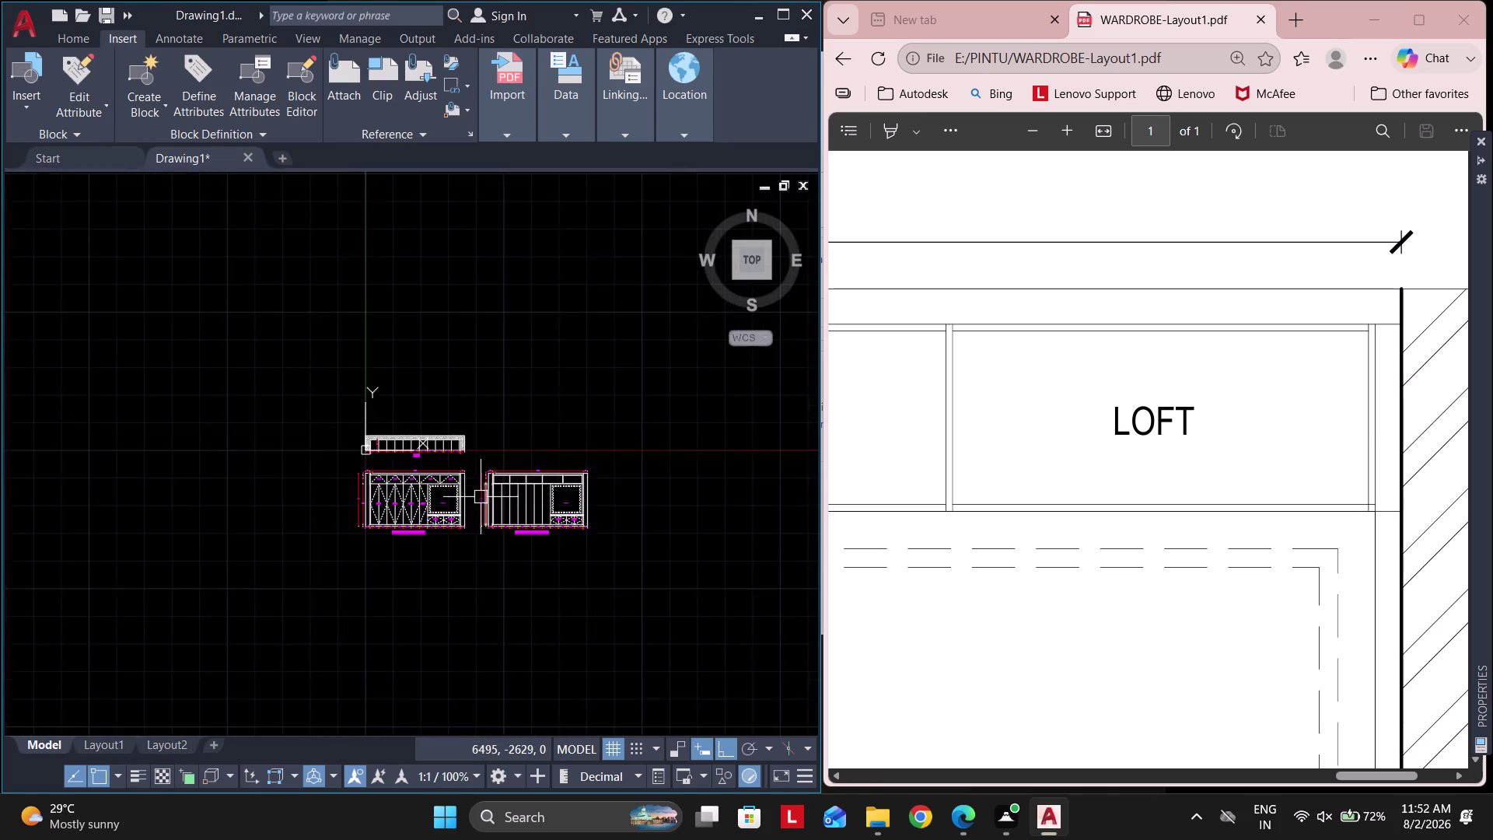
scroll(up, 3)
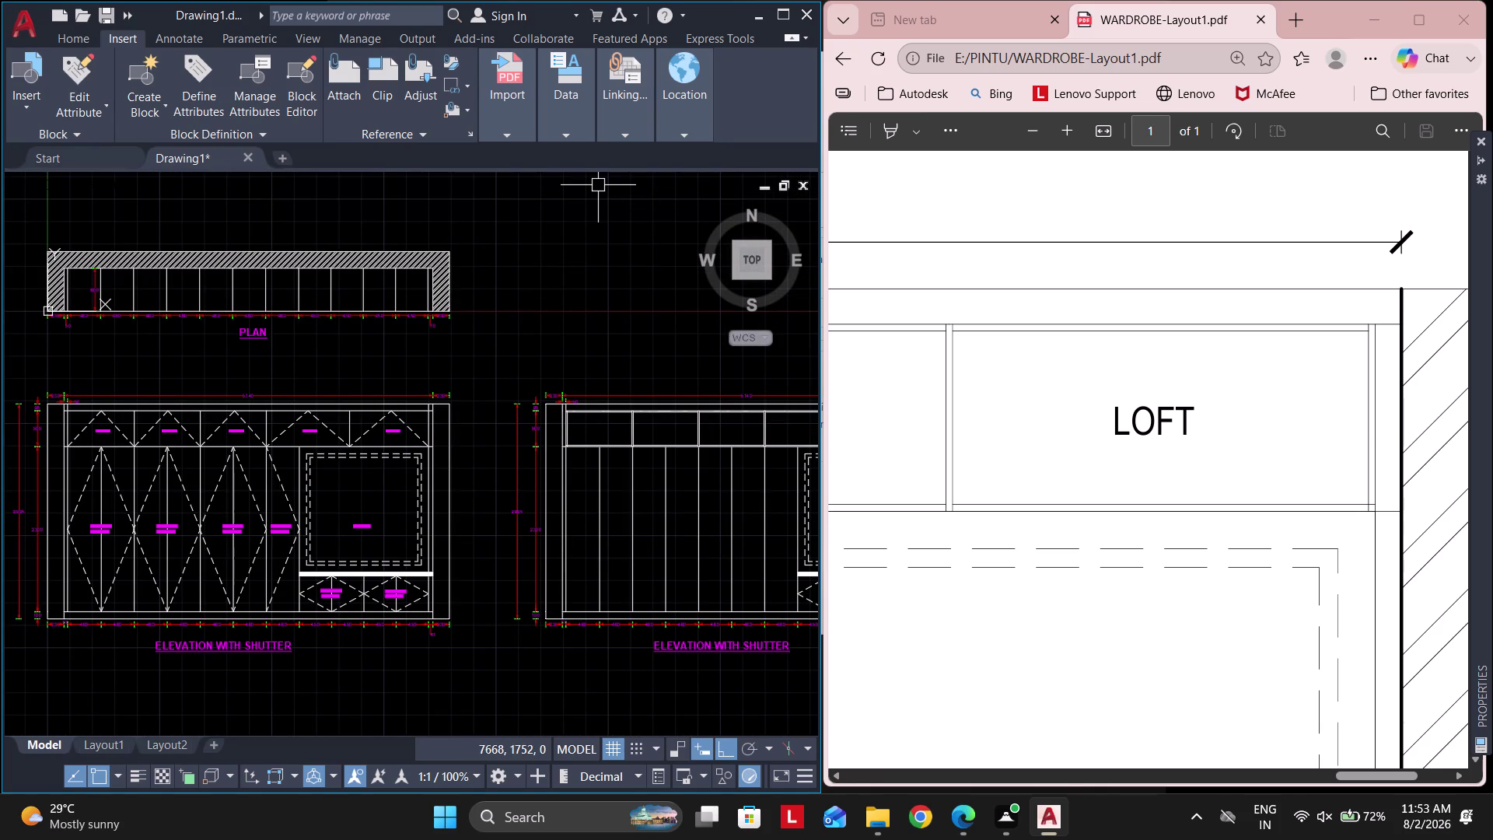
scroll(down, 3)
scroll(down, 3)
scroll(up, 3)
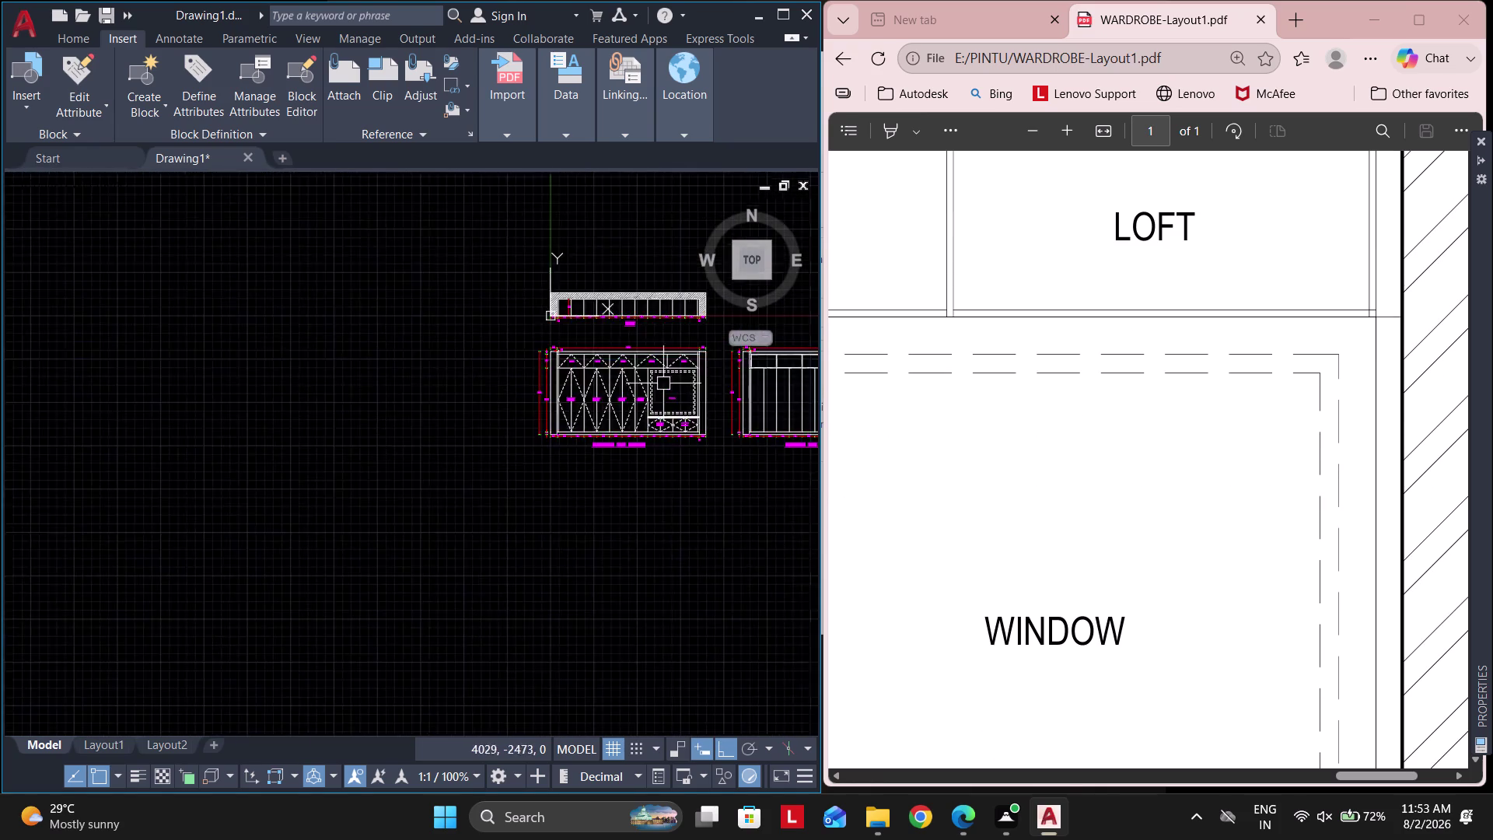
scroll(up, 3)
middle_drag(661, 382, 499, 463)
scroll(down, 3)
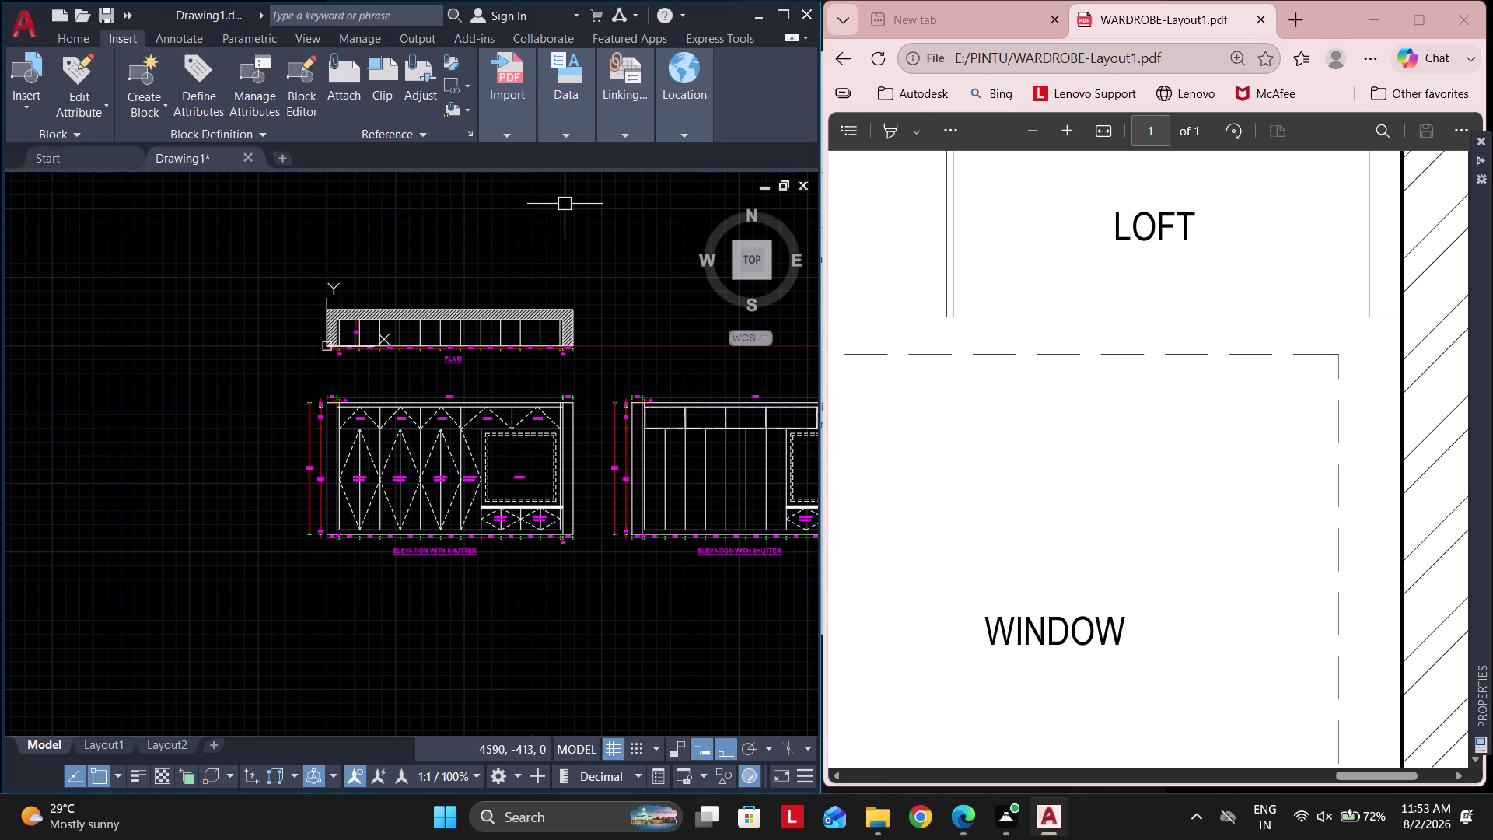
scroll(down, 3)
scroll(up, 3)
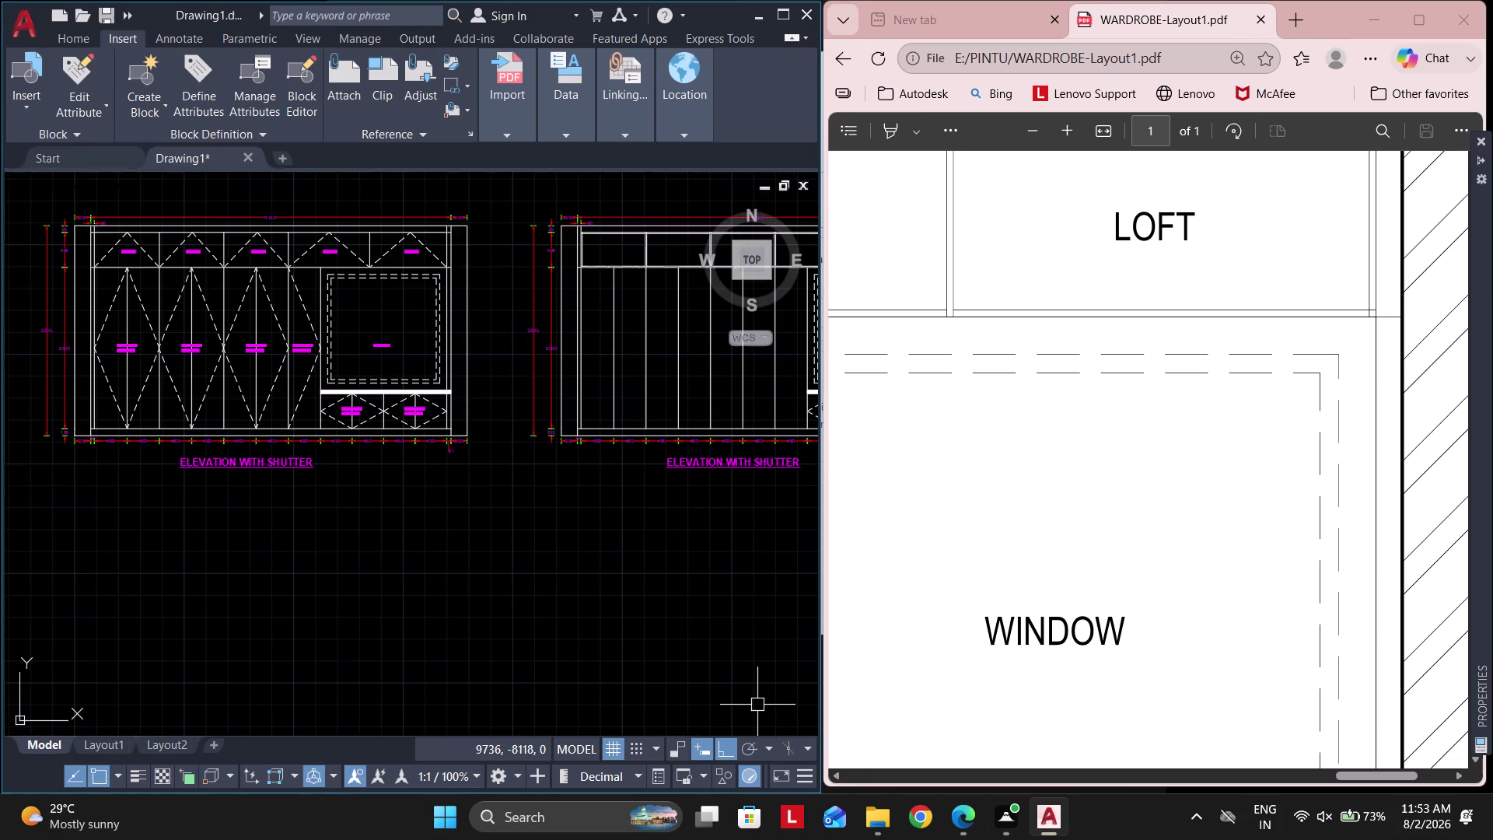
scroll(up, 3)
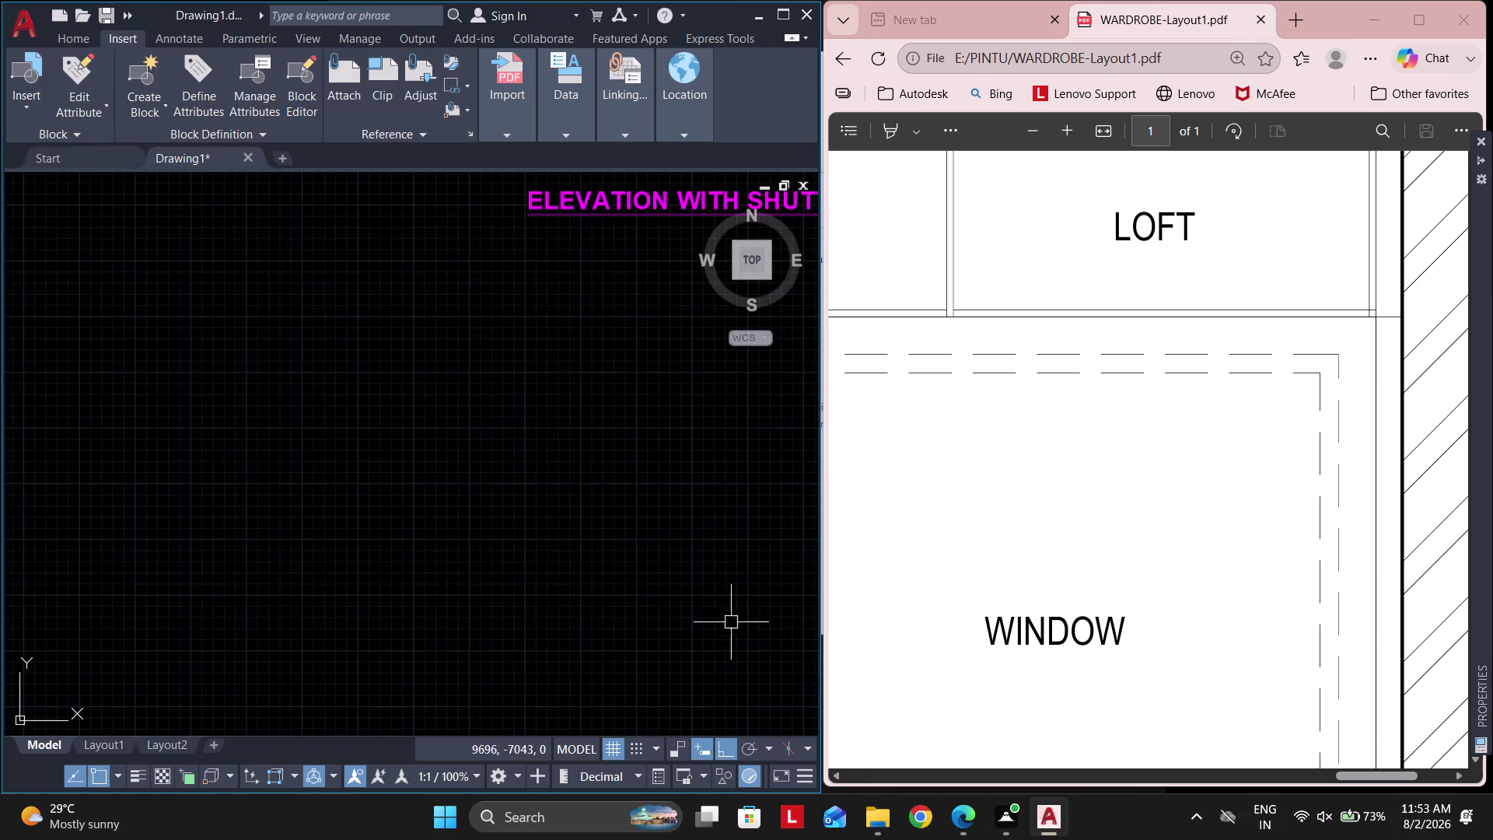